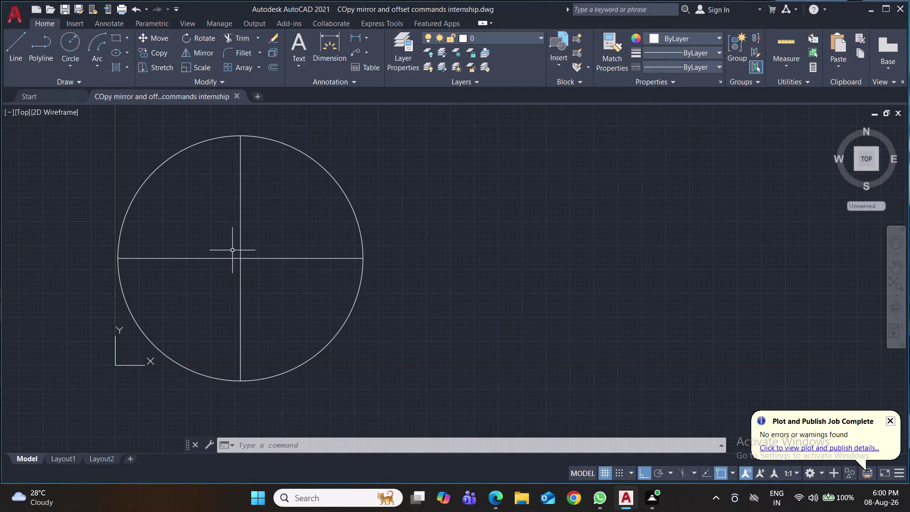
Attempt a construction line from the circle centre, then cancel and undo the failed entry.
text(xl)
key(Return)
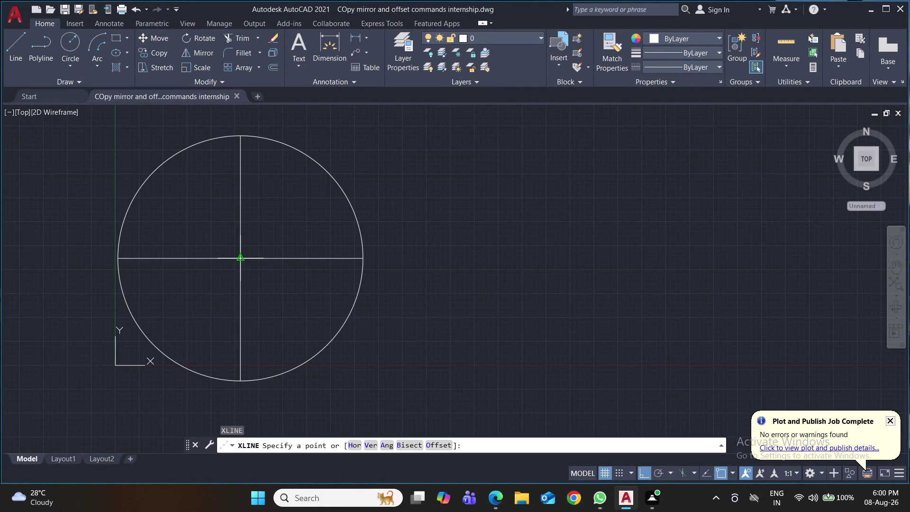
click(238, 259)
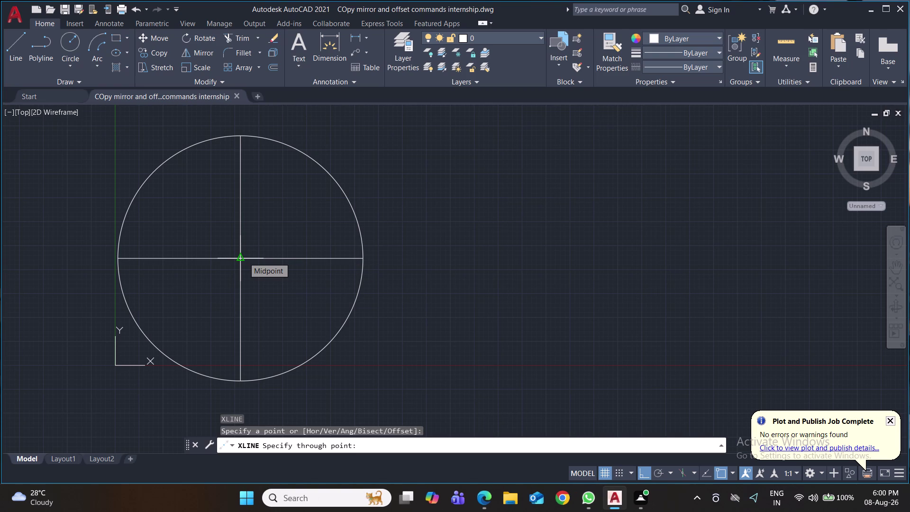
click(657, 473)
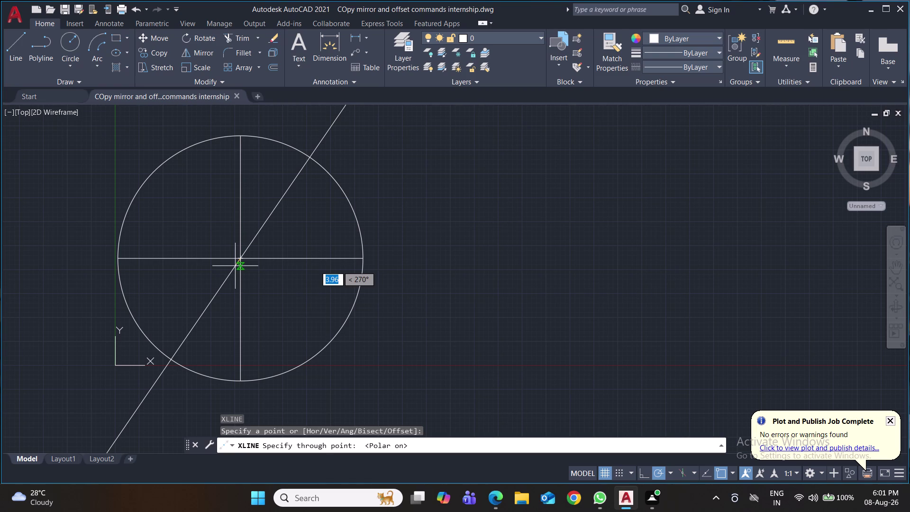
text(45)
key(Return)
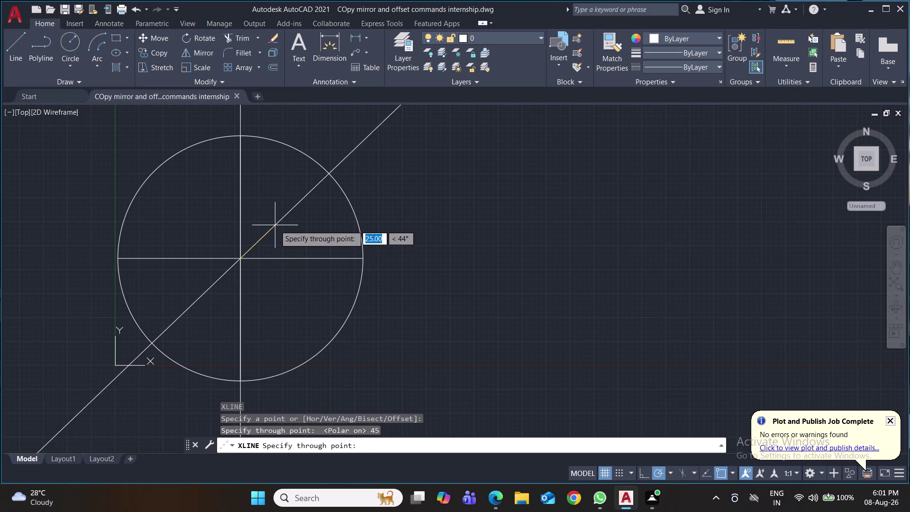
click(237, 260)
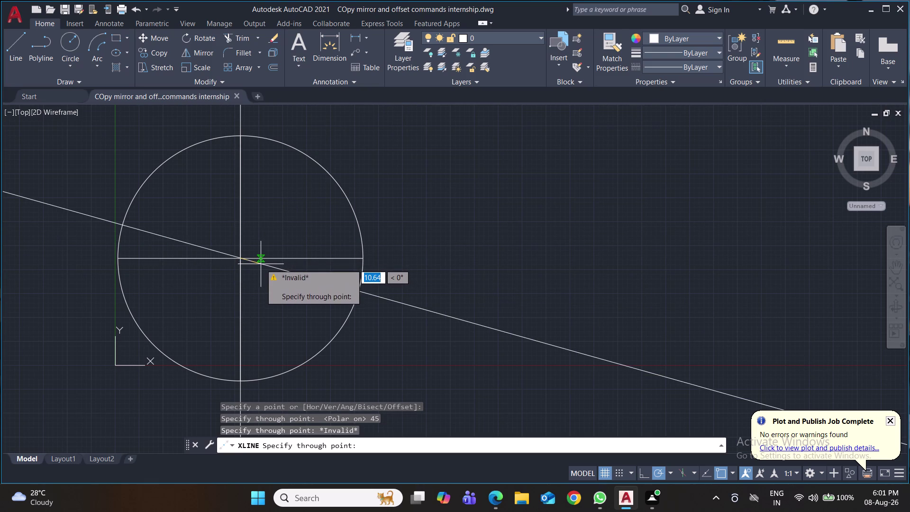
key(ctrl+z)
key(ctrl+z)
key(ctrl+z)
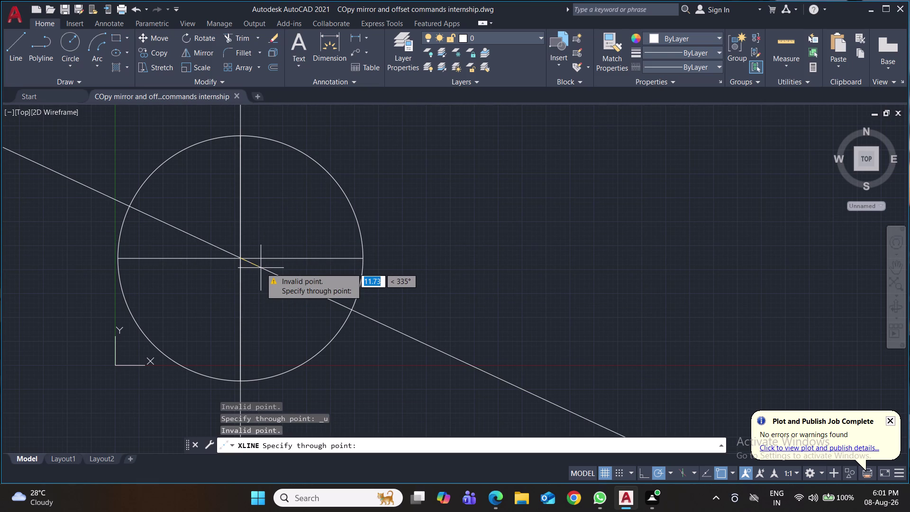
key(ctrl+z)
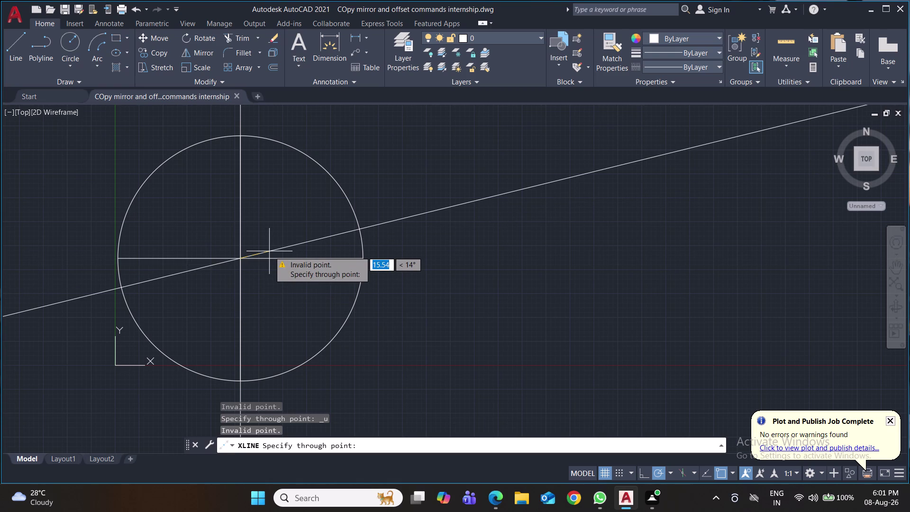
key(Escape)
key(ctrl+z)
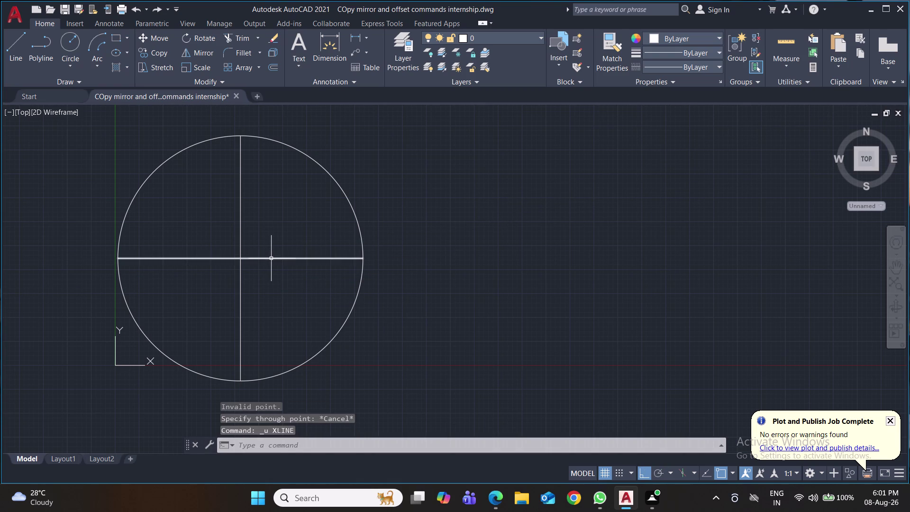
Draw an XL at angle 45° through the circle centre and save the drawing.
key(x)
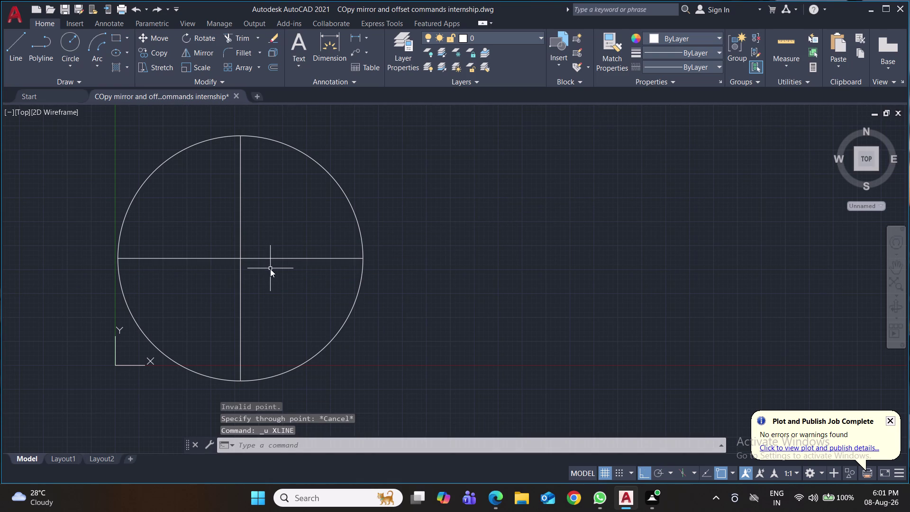
key(l)
key(Return)
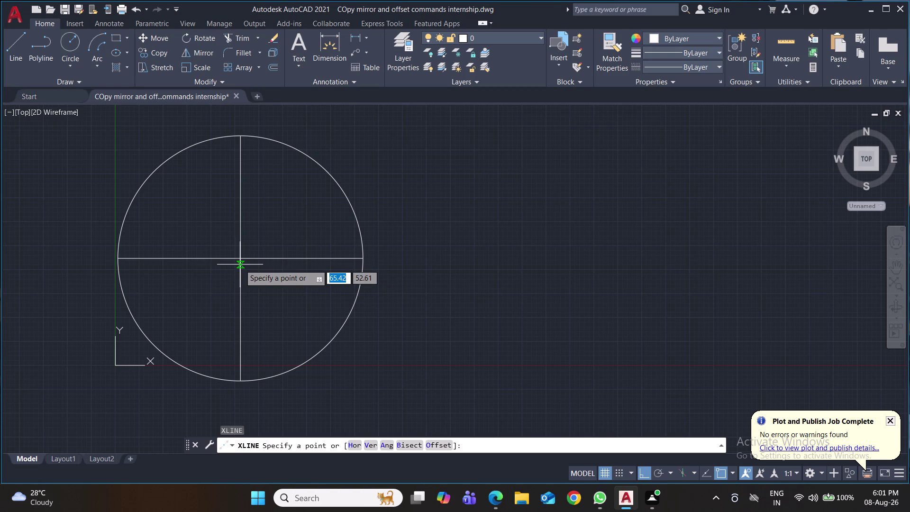
key(a)
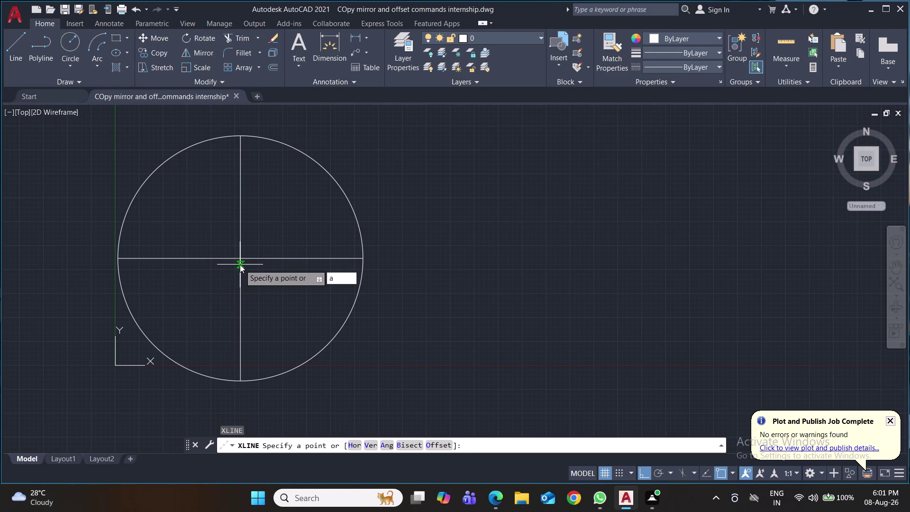
key(Return)
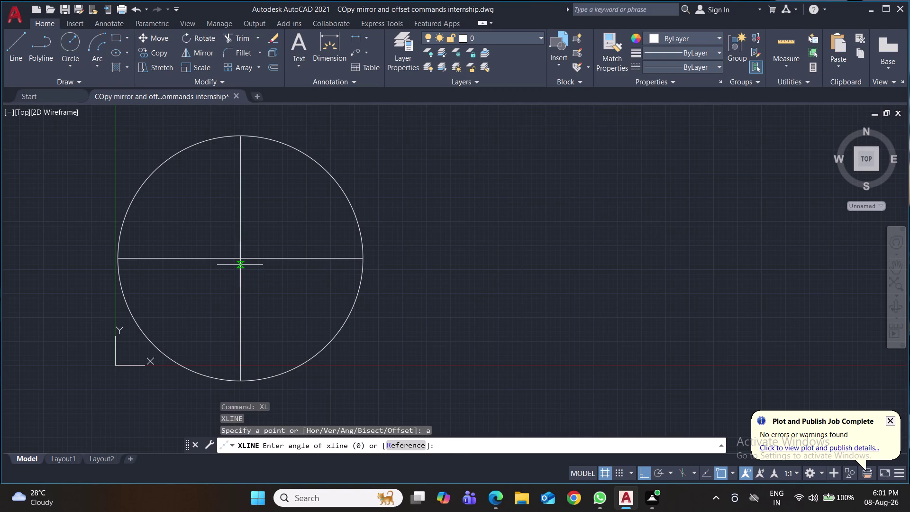
text(45)
key(Return)
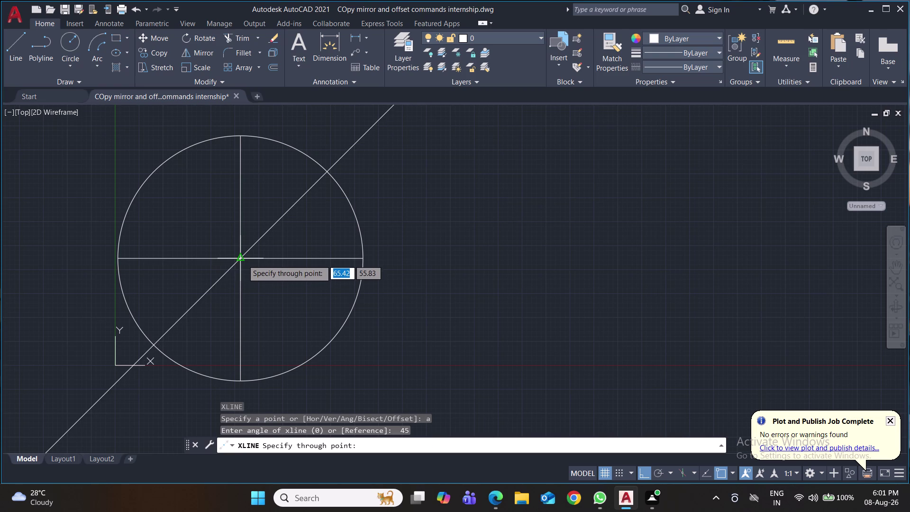
click(242, 258)
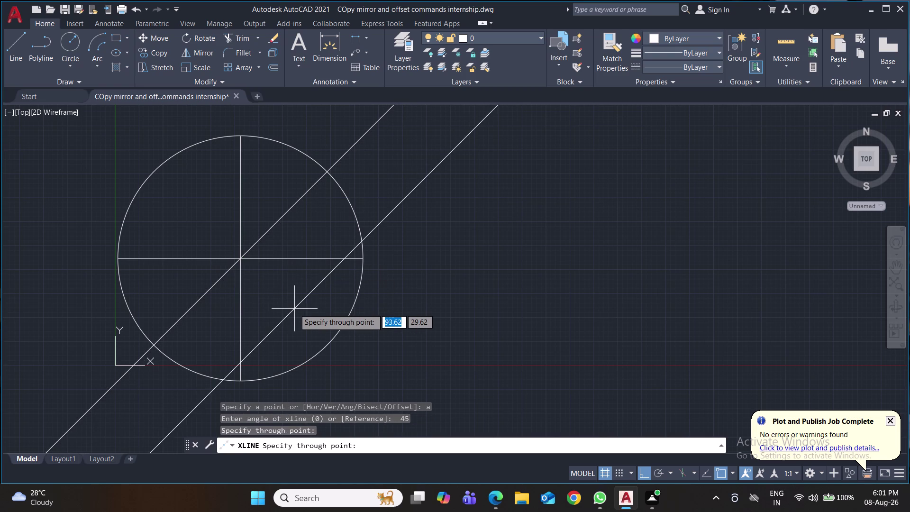
key(Escape)
key(ctrl+s)
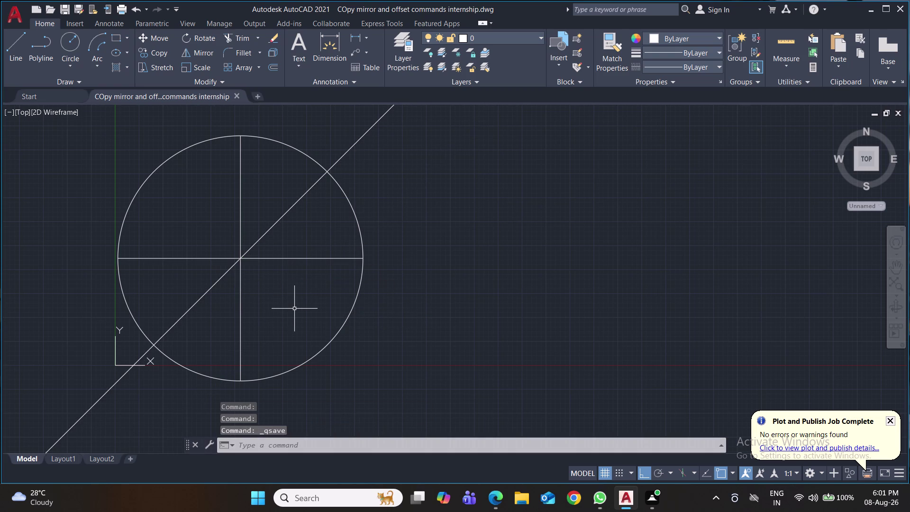
Try trimming the diagonal line's upper end, then back out of the trim.
text(tr)
key(Return)
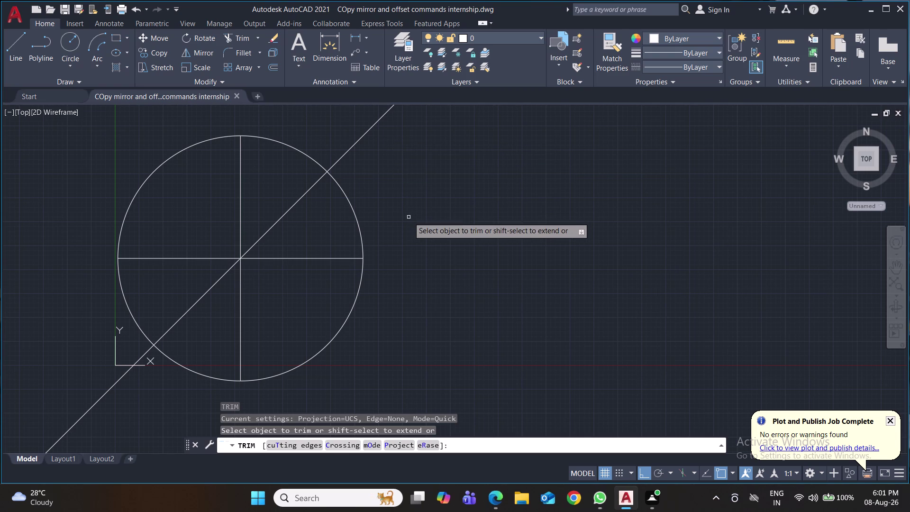
drag(363, 113, 406, 142)
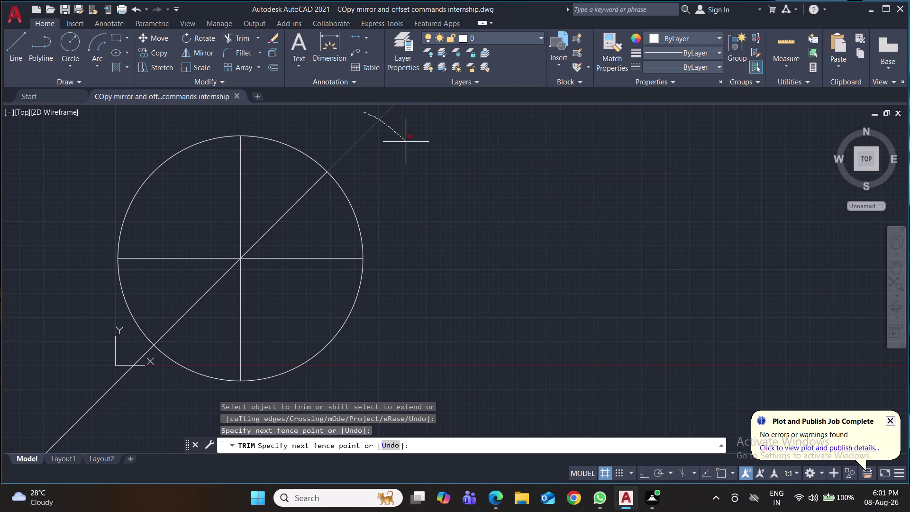
drag(406, 141, 356, 114)
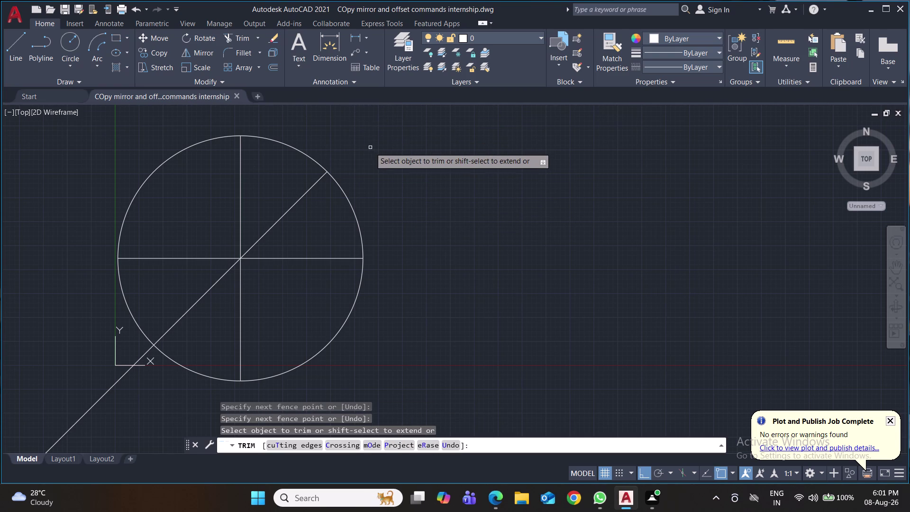
key(ctrl+z)
Draw two short cutting lines near the upper and lower ends of the diagonal.
click(17, 44)
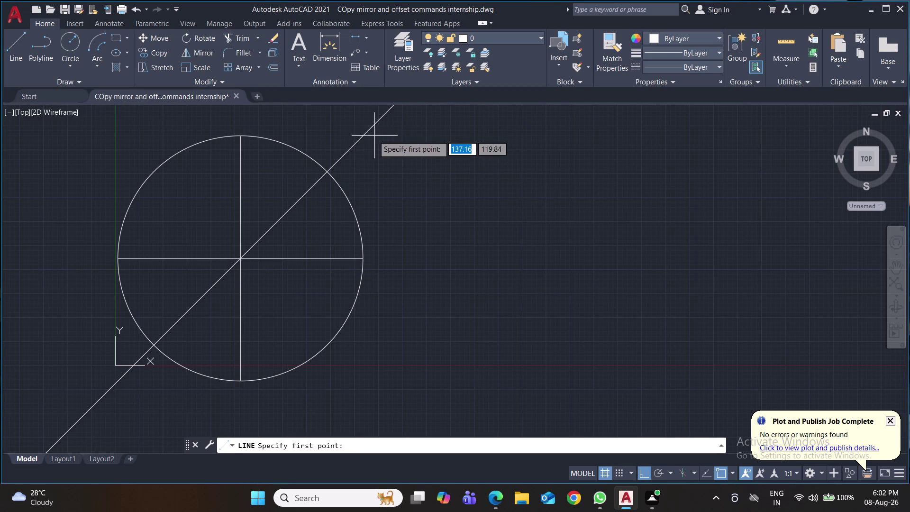
click(351, 125)
click(398, 176)
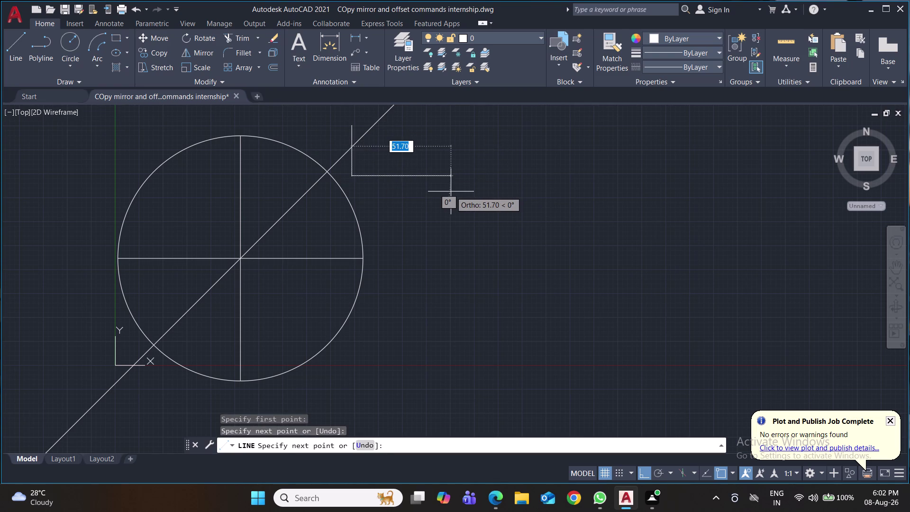
key(Return)
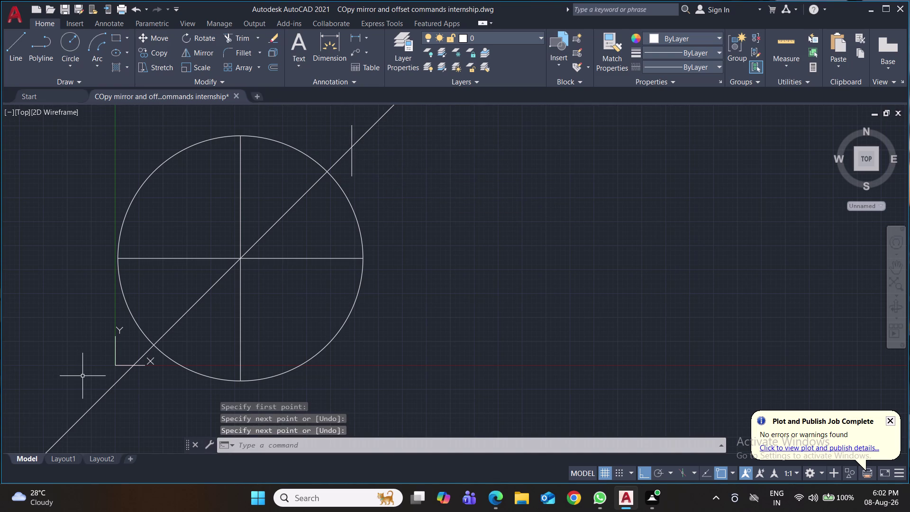
key(space)
click(94, 377)
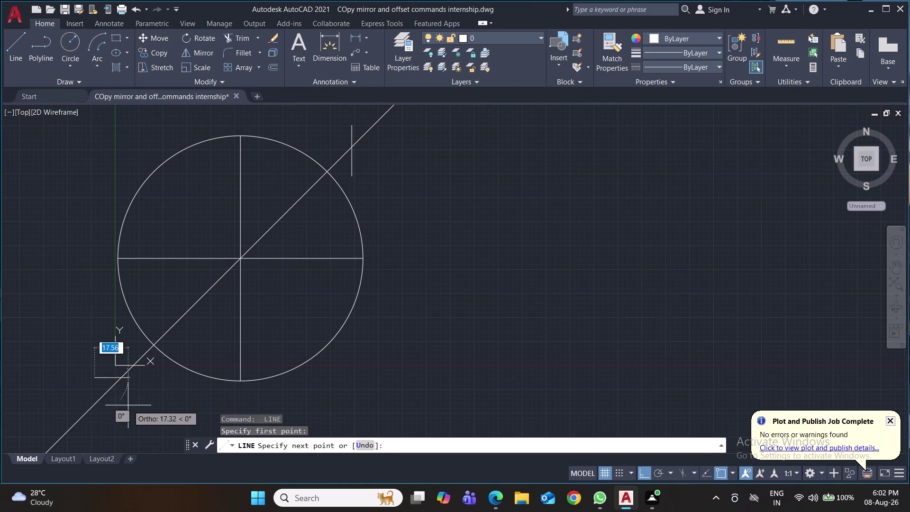
click(118, 413)
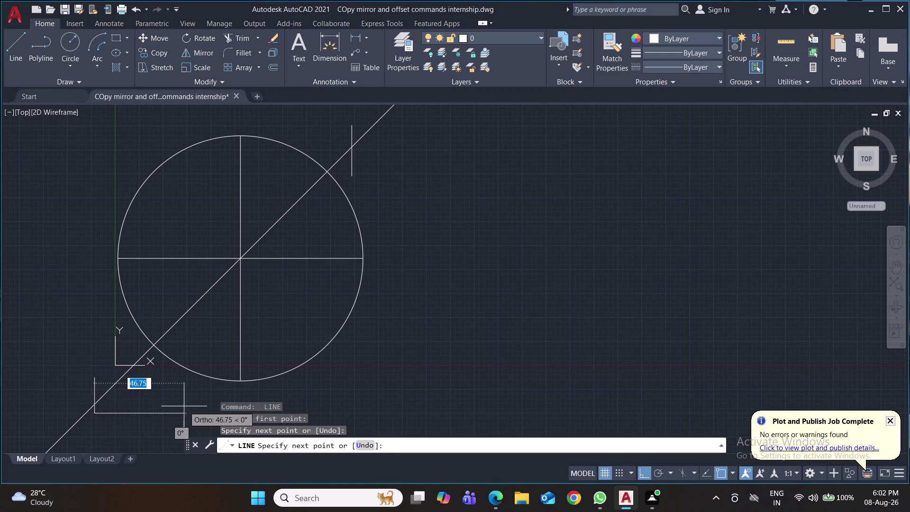
key(Return)
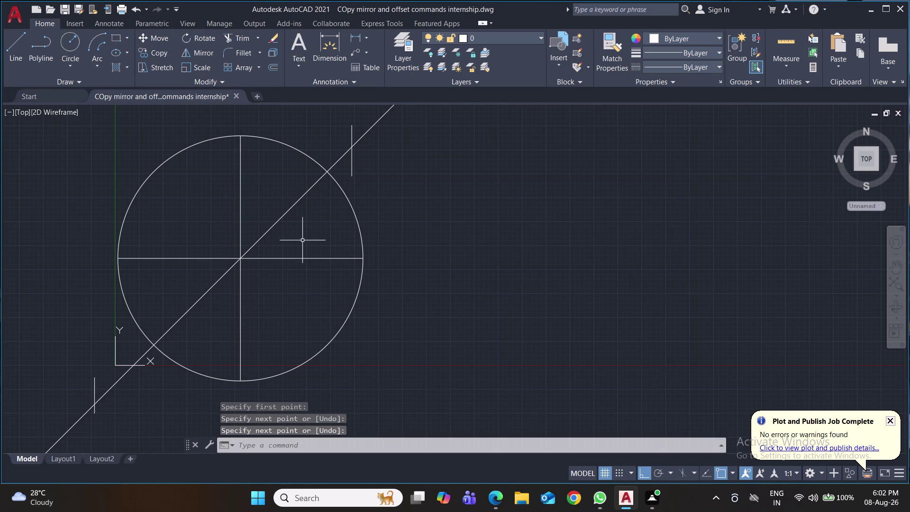
Trim the diagonal's ends beyond the cutting lines, remove the cutting lines, and save.
key(t)
key(r)
key(Return)
drag(374, 116, 374, 124)
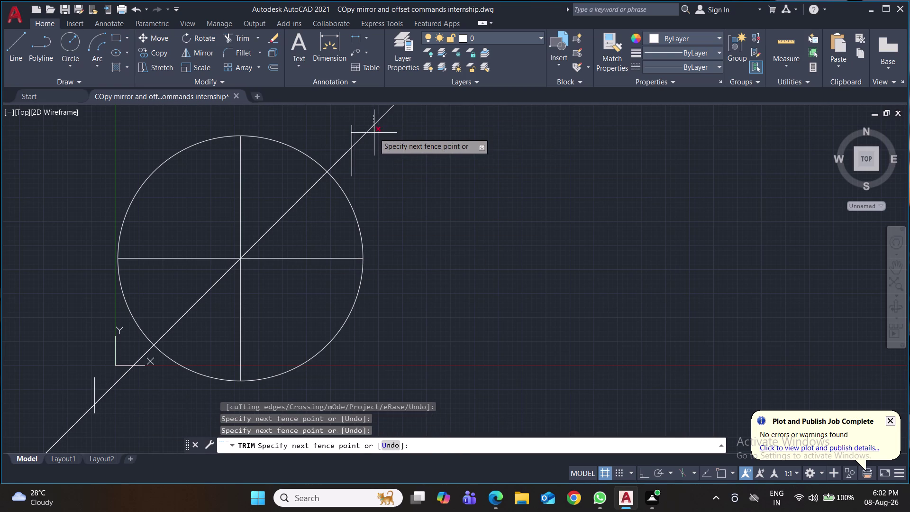
click(374, 140)
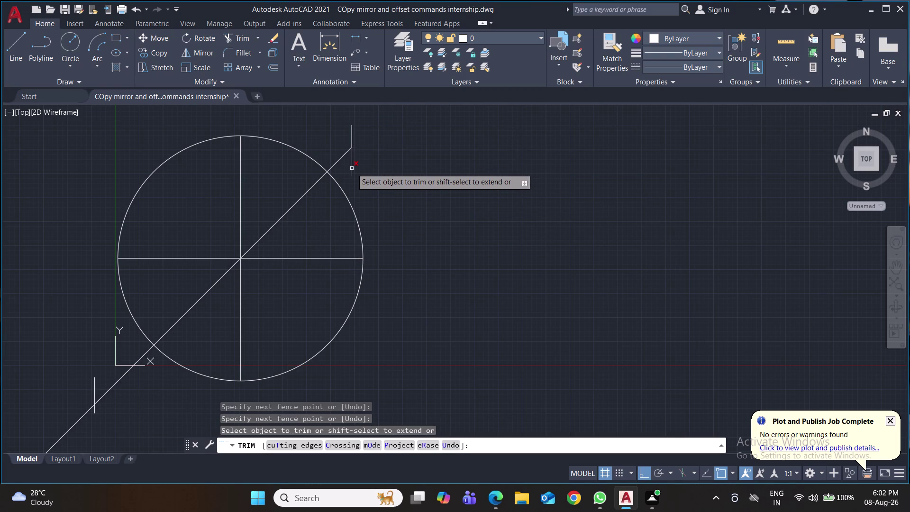
click(352, 168)
click(351, 131)
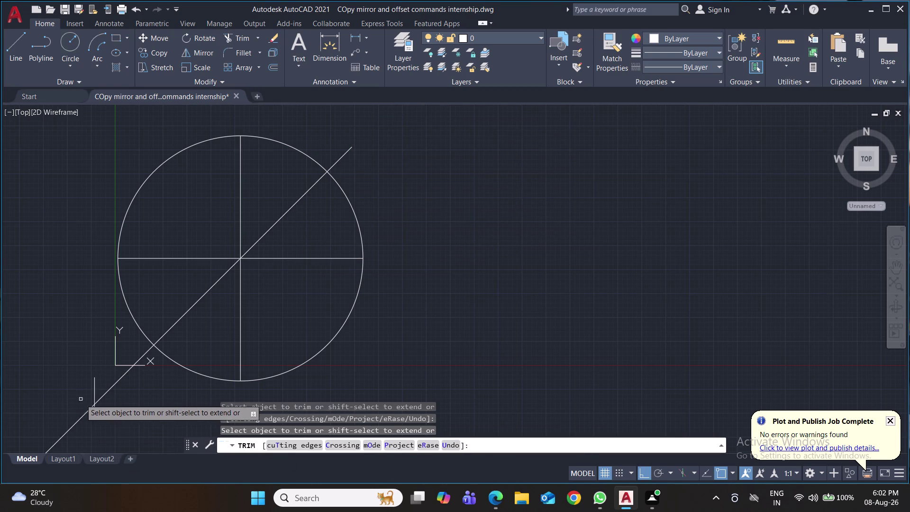
drag(108, 412, 91, 413)
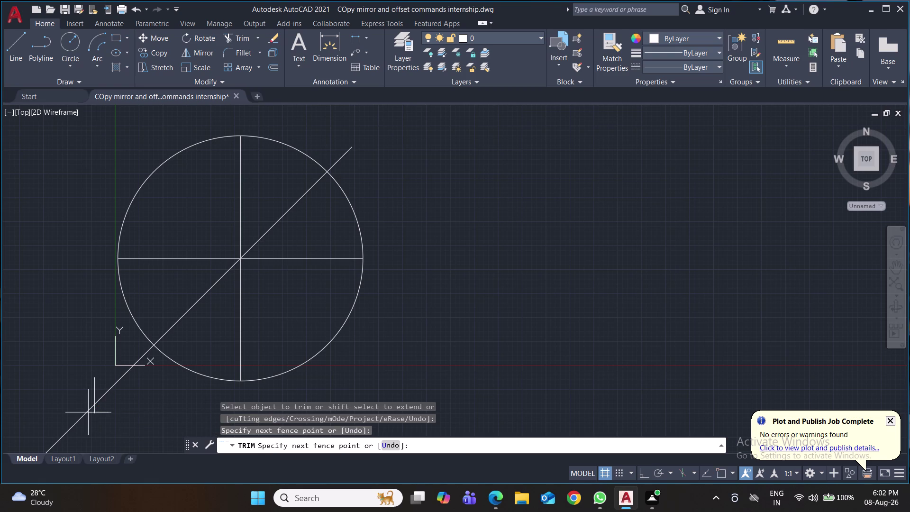
drag(91, 413, 100, 381)
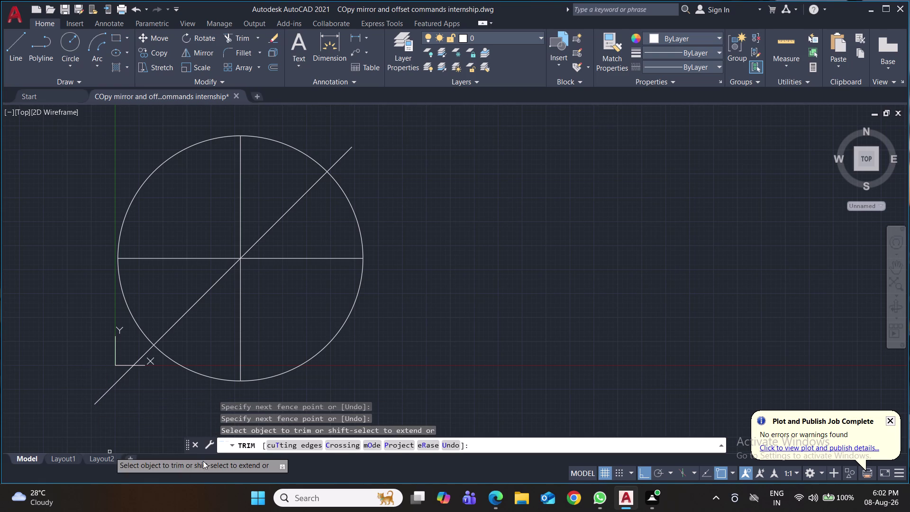
key(ctrl+s)
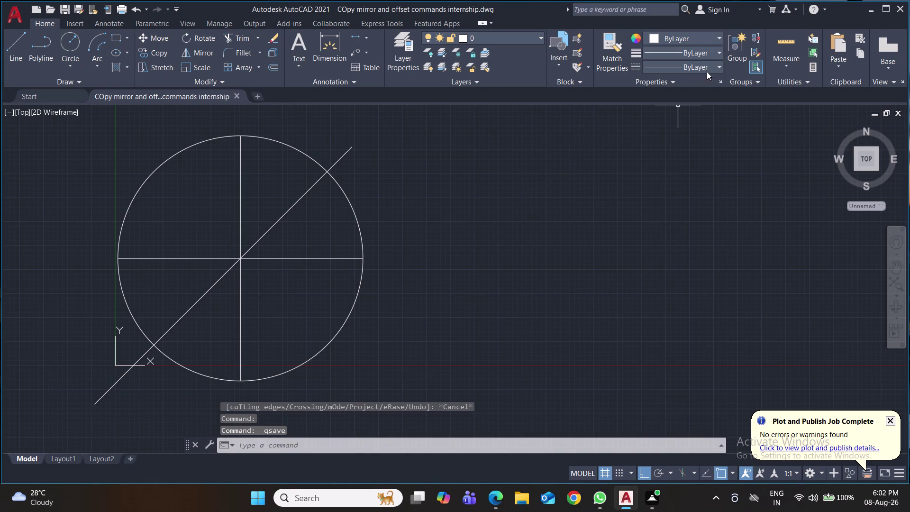
Load the CENTER linetype from acad.lin through the Linetype Manager and close it.
click(713, 67)
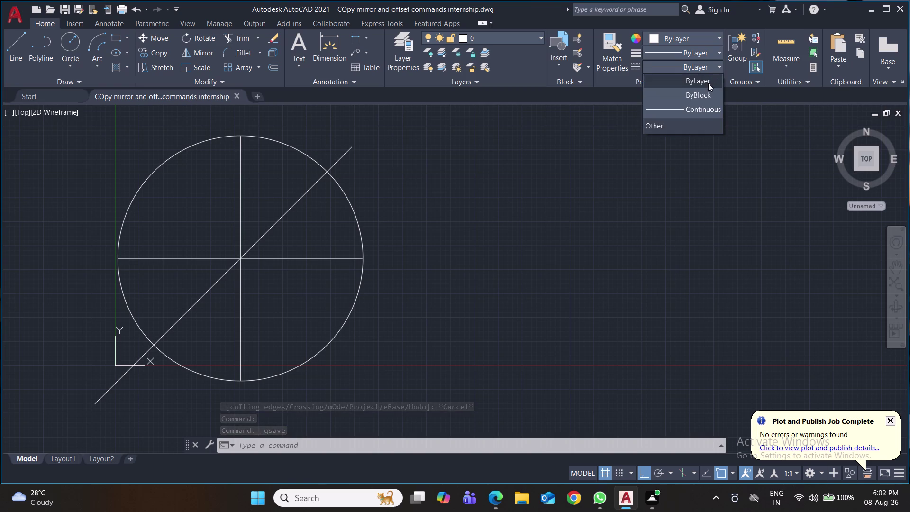
click(693, 122)
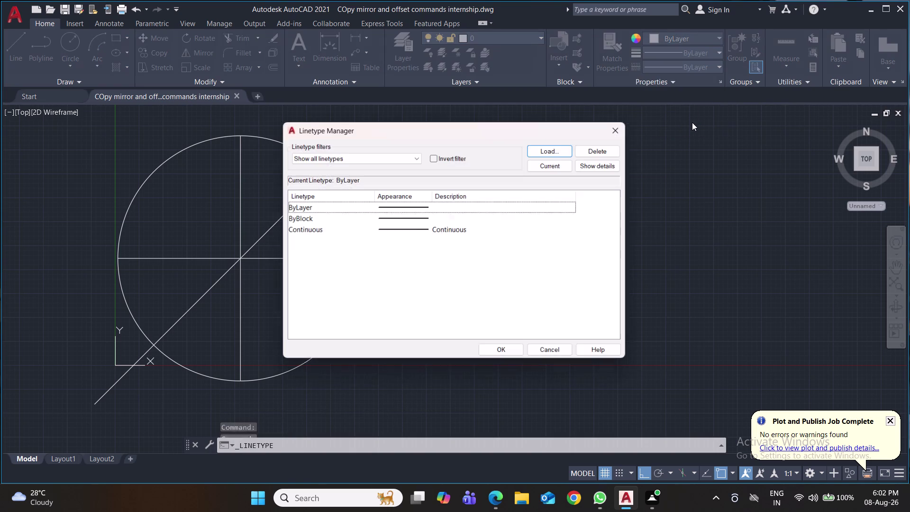
click(542, 151)
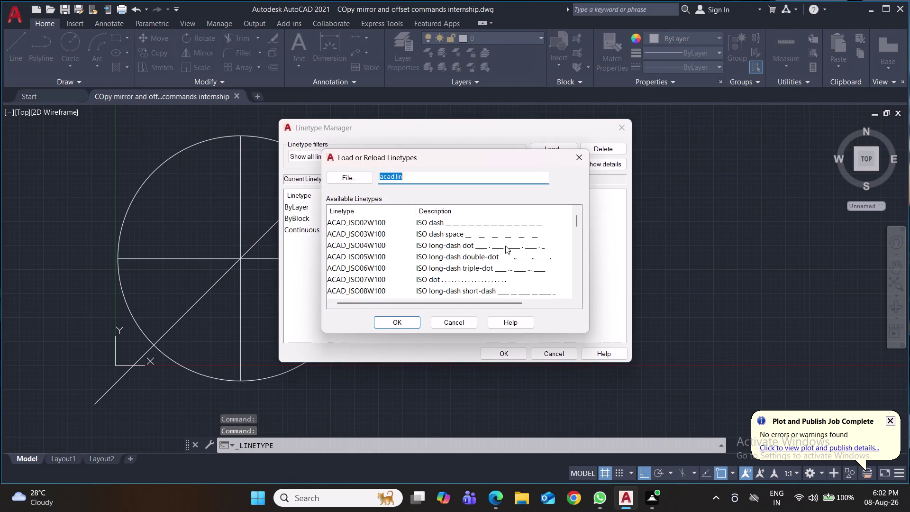
scroll(down, 3)
scroll(down, 3)
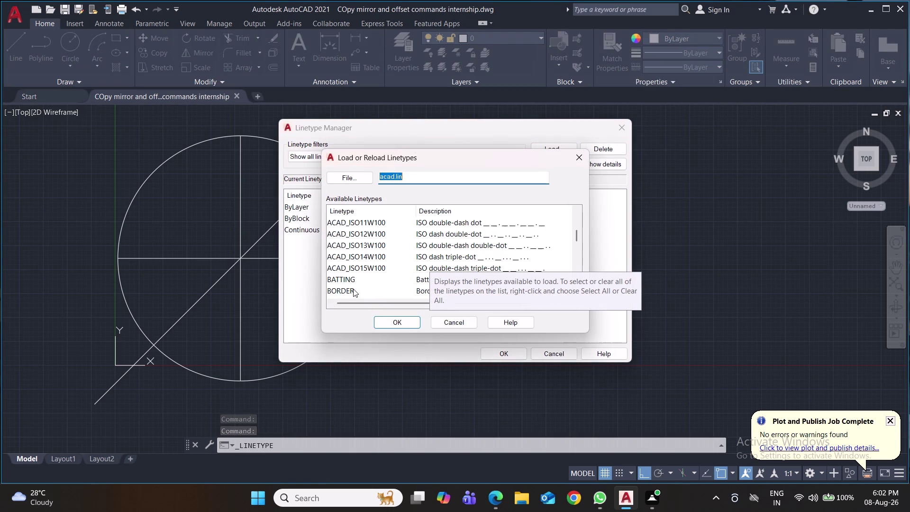
scroll(down, 3)
click(350, 291)
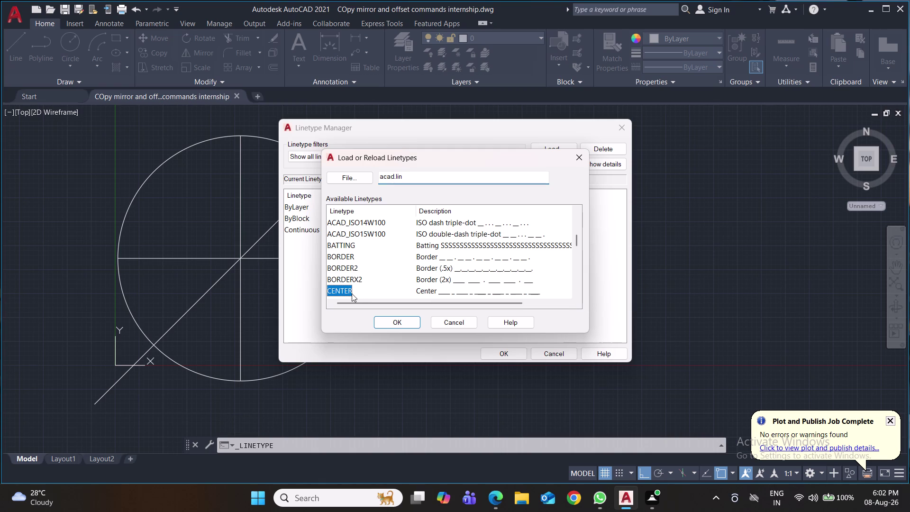
click(390, 324)
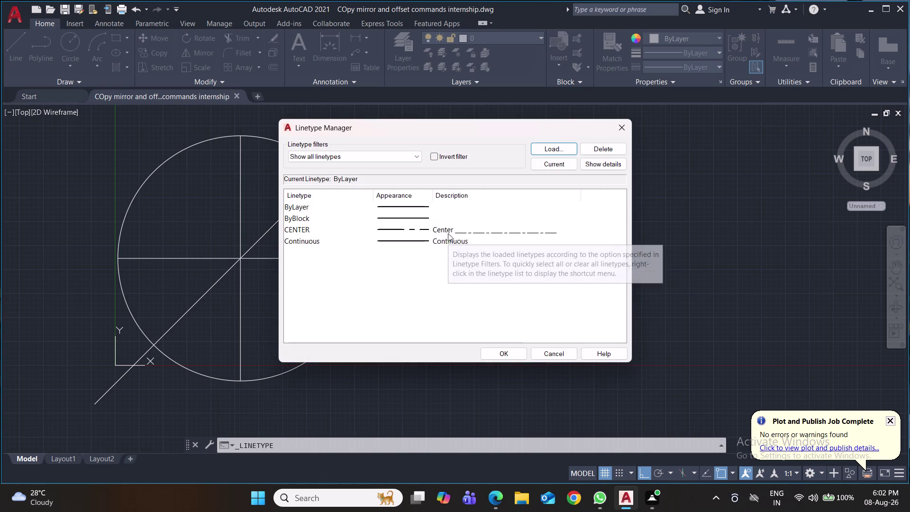
click(448, 230)
click(503, 351)
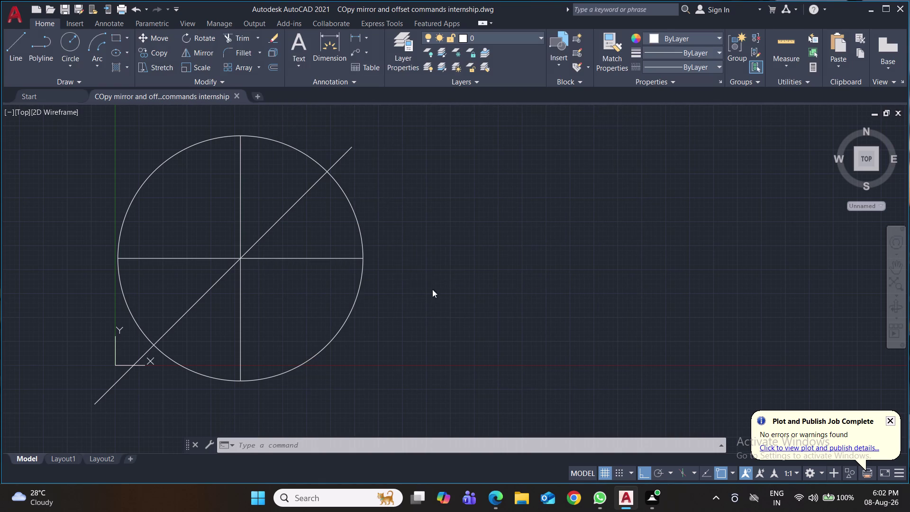
Set the diagonal, horizontal and vertical lines to the CENTER linetype and save.
click(344, 153)
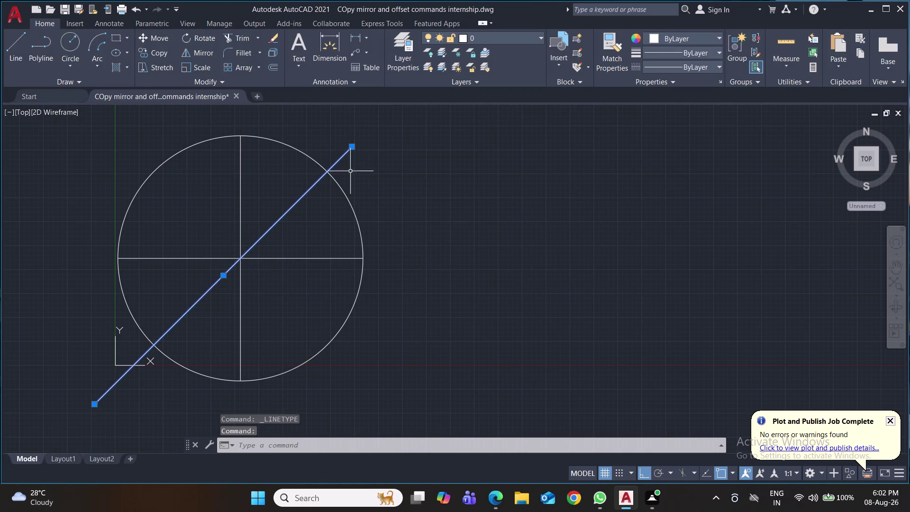
click(284, 260)
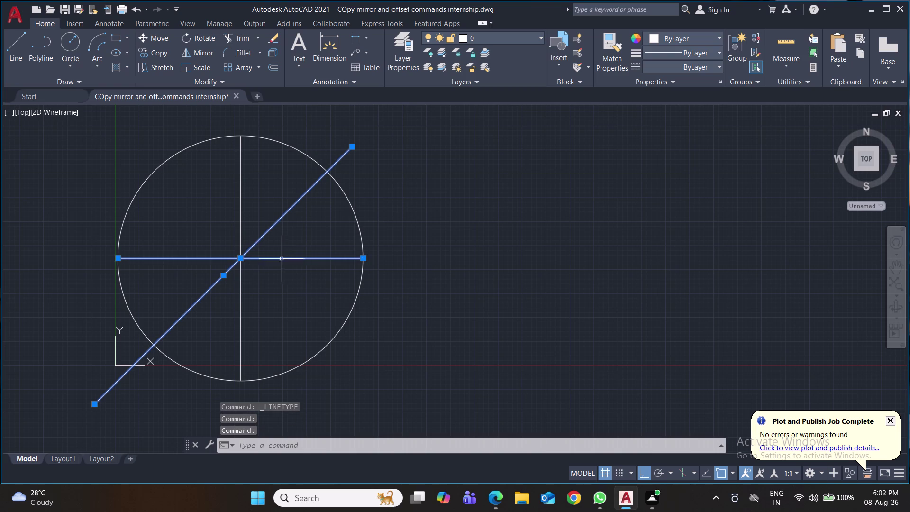
click(240, 226)
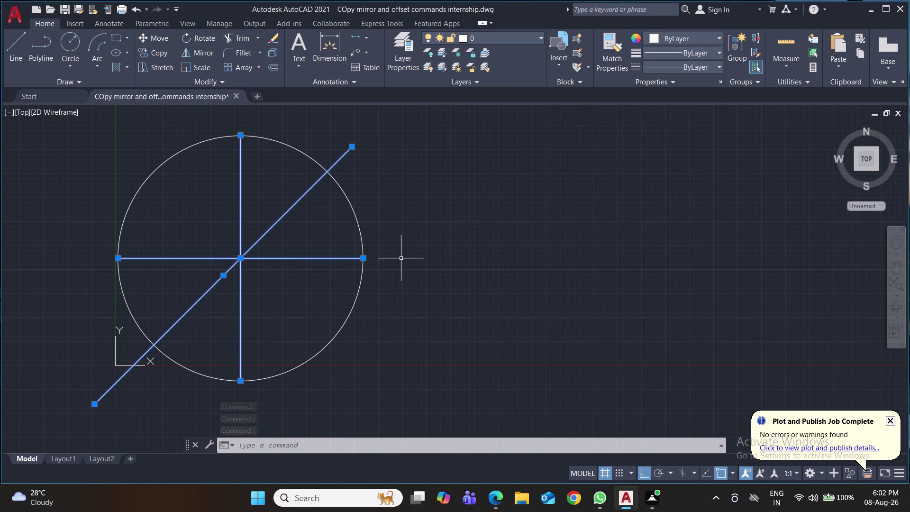
click(720, 65)
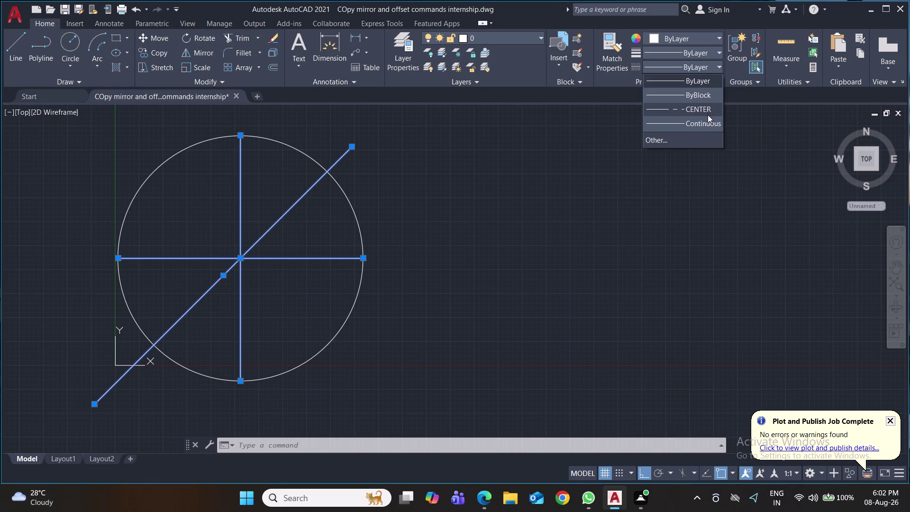
click(707, 110)
key(ctrl+s)
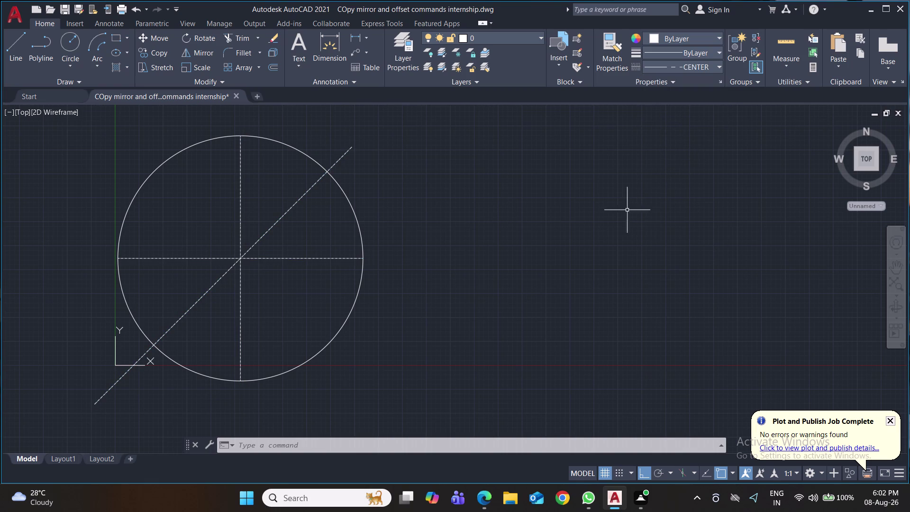
key(ctrl+s)
key(ctrl+s)
key(ctrl+s)
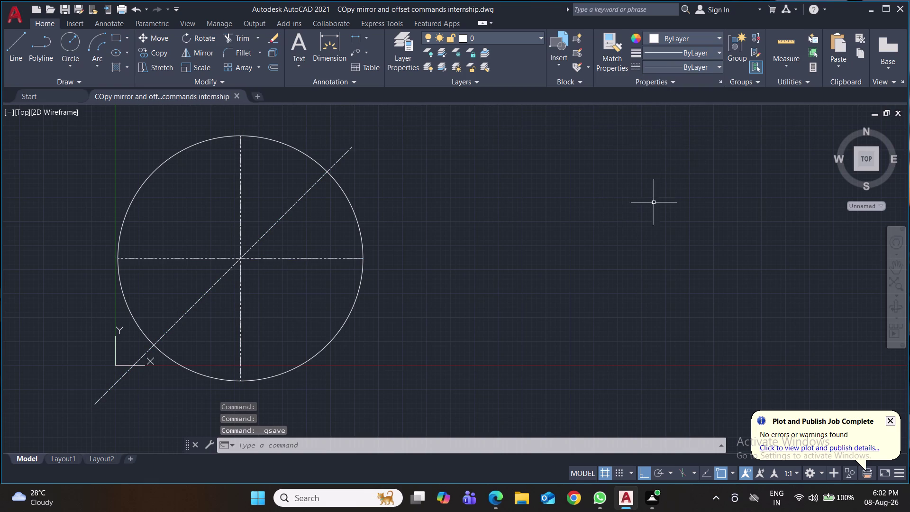
Draw a 16.20-radius circle centred on the centre-line intersection.
click(70, 43)
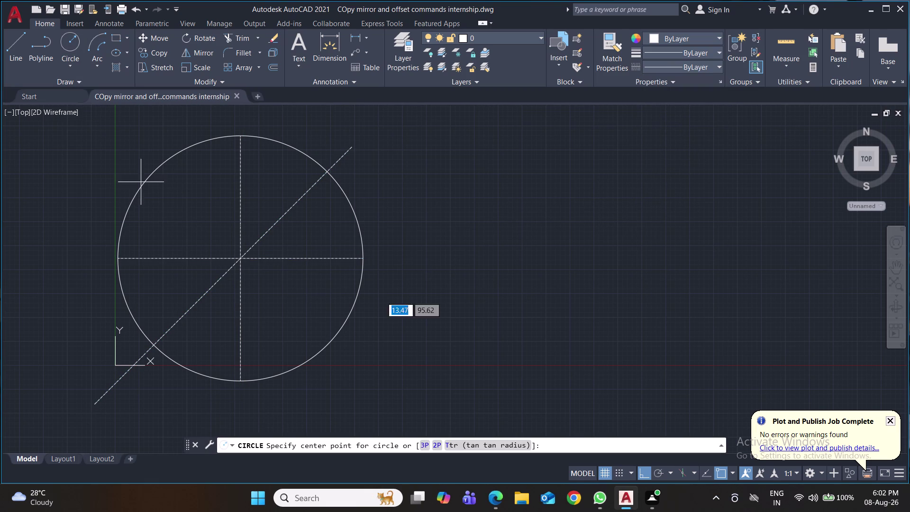
click(240, 257)
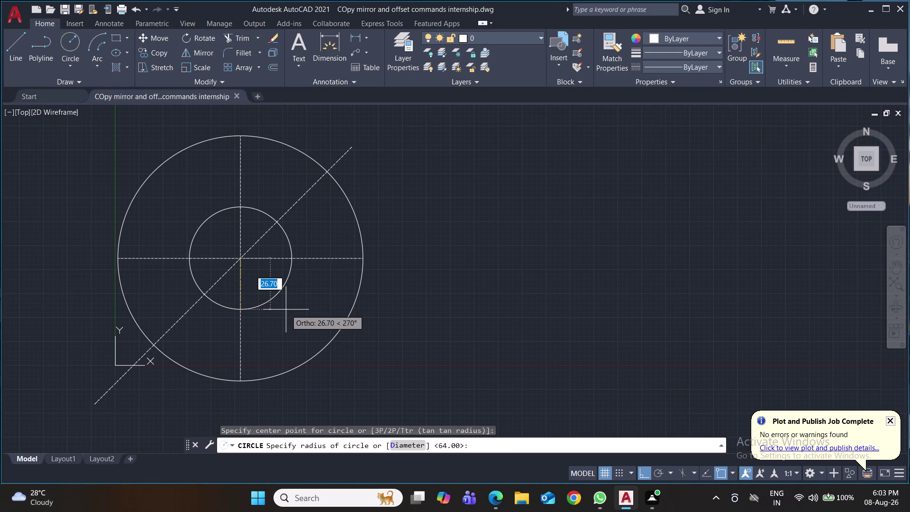
text(16)
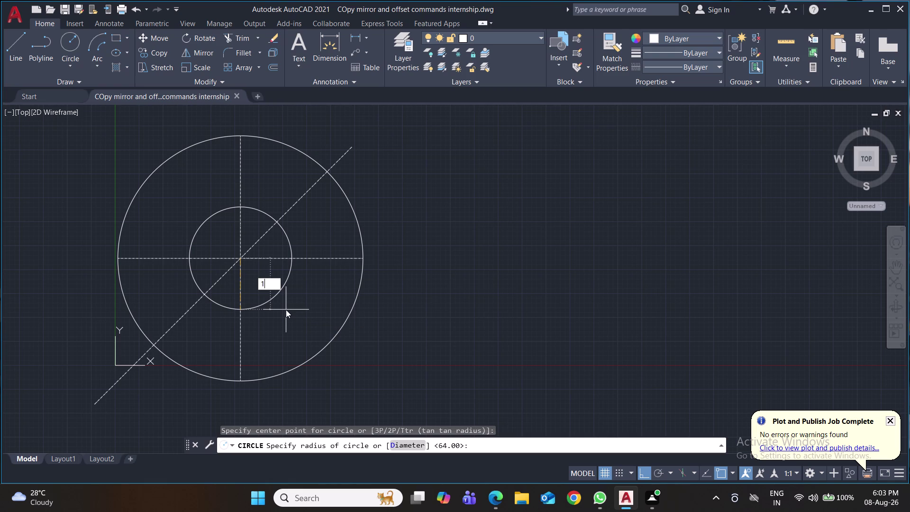
text(.20)
key(Return)
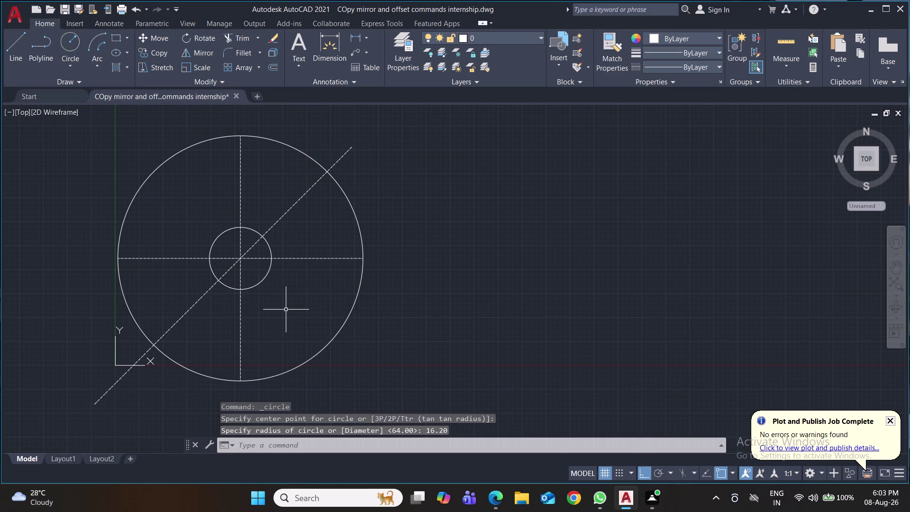
key(space)
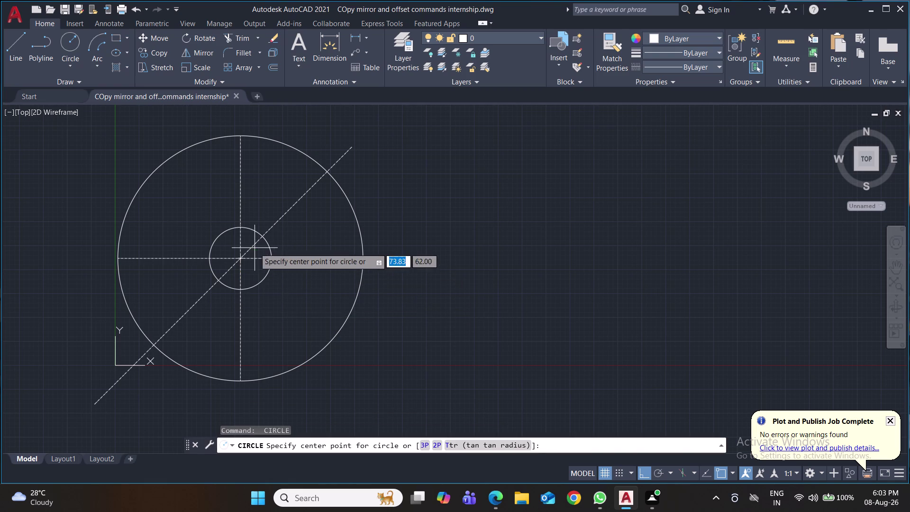
Draw a 27.30-radius concentric circle at the centre.
click(241, 258)
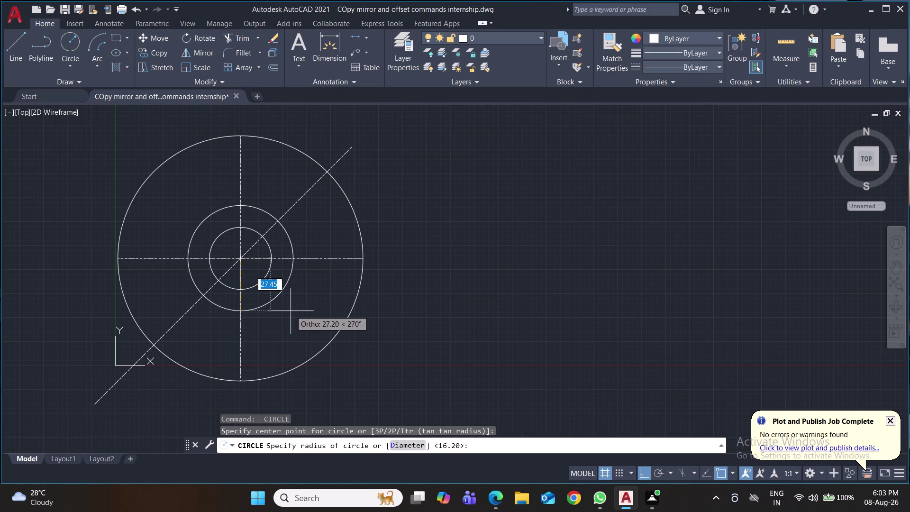
text(27)
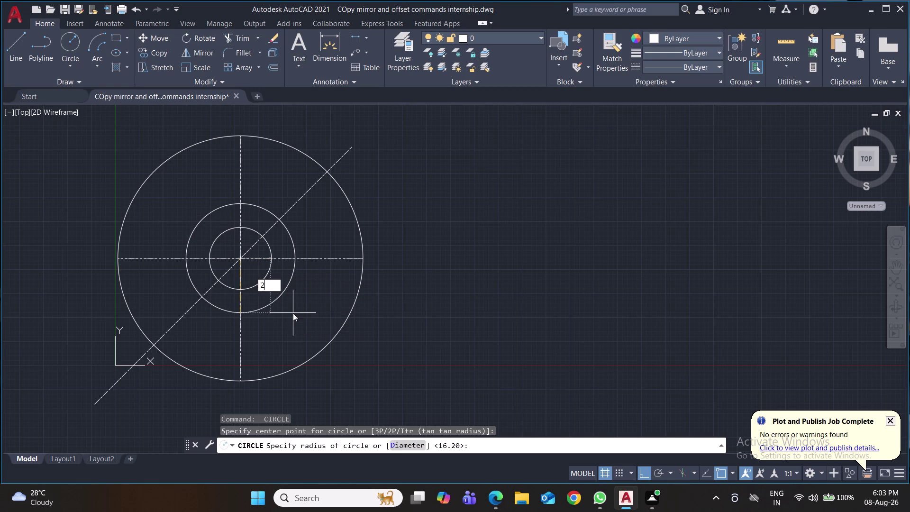
text(.30)
key(Return)
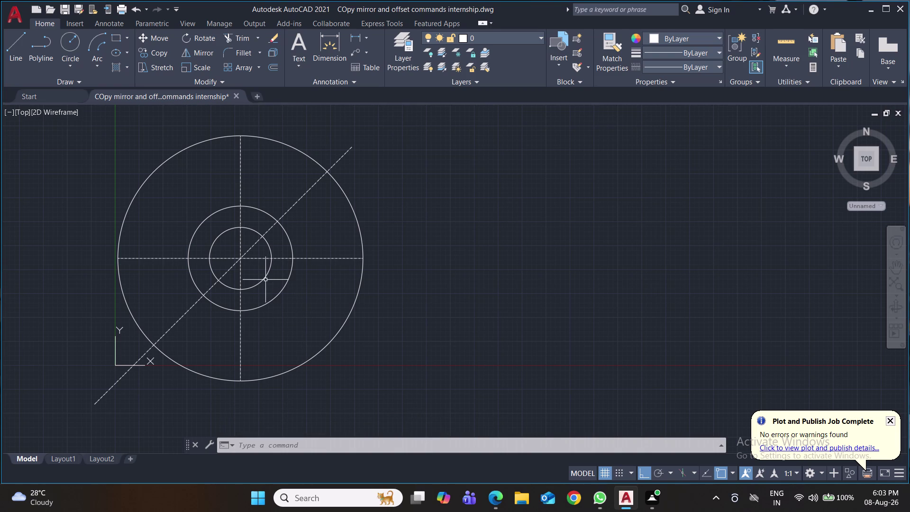
Draw a 46.0-radius concentric circle and erase the original large circle.
key(c)
key(Return)
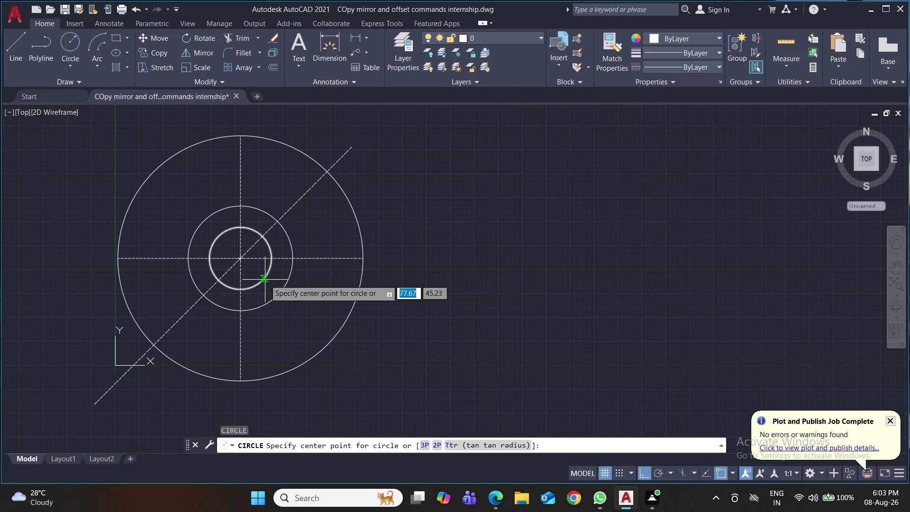
click(239, 257)
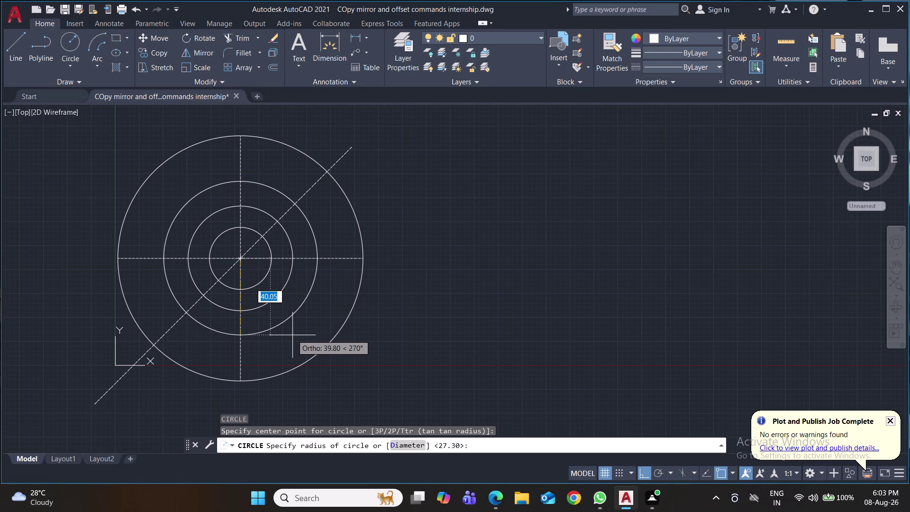
text(46)
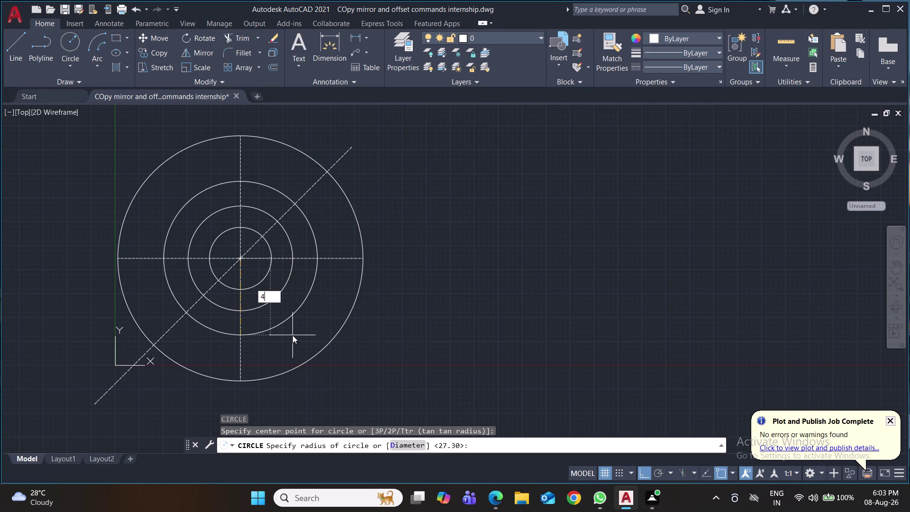
text(.0)
key(Return)
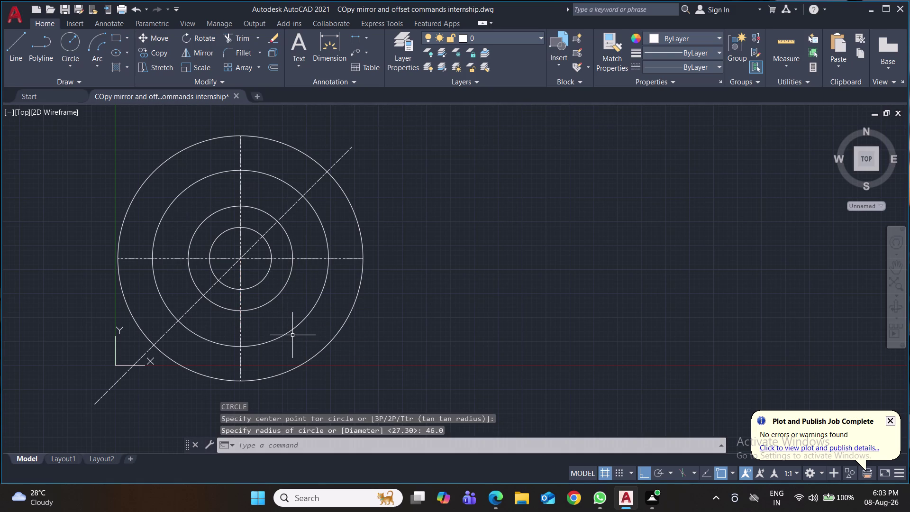
click(353, 303)
key(Delete)
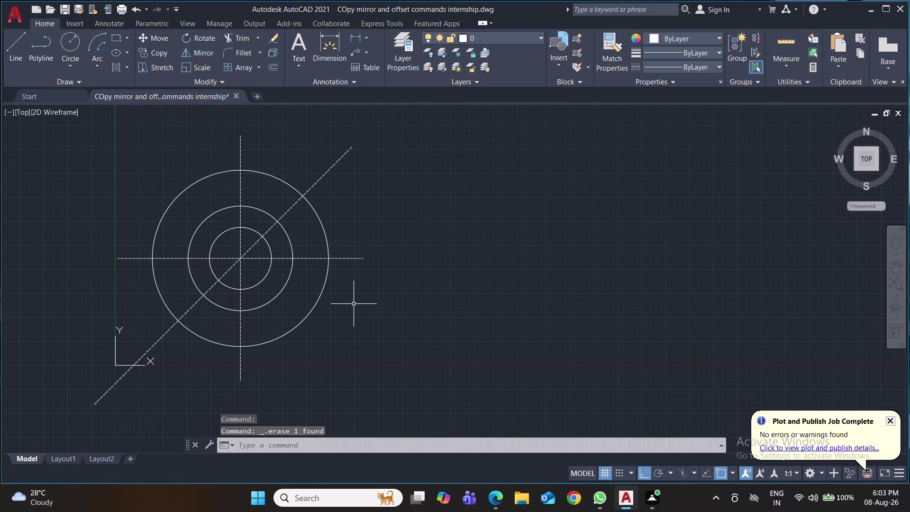
Change the 27.30-radius middle circle to the CENTER linetype.
scroll(up, 3)
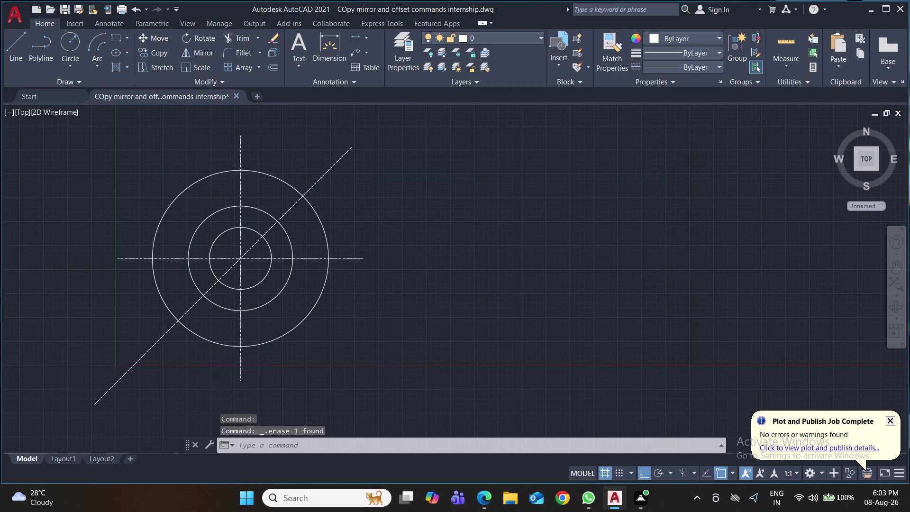
middle_drag(368, 306, 482, 334)
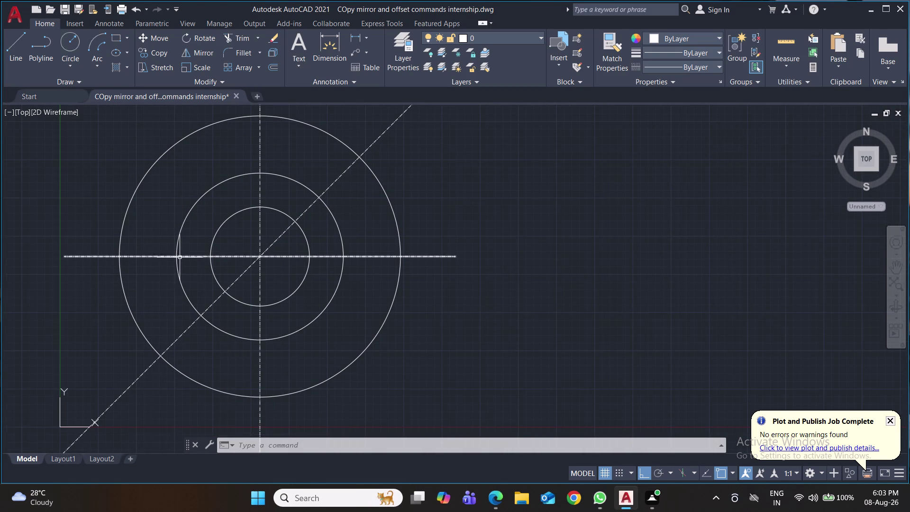
click(183, 224)
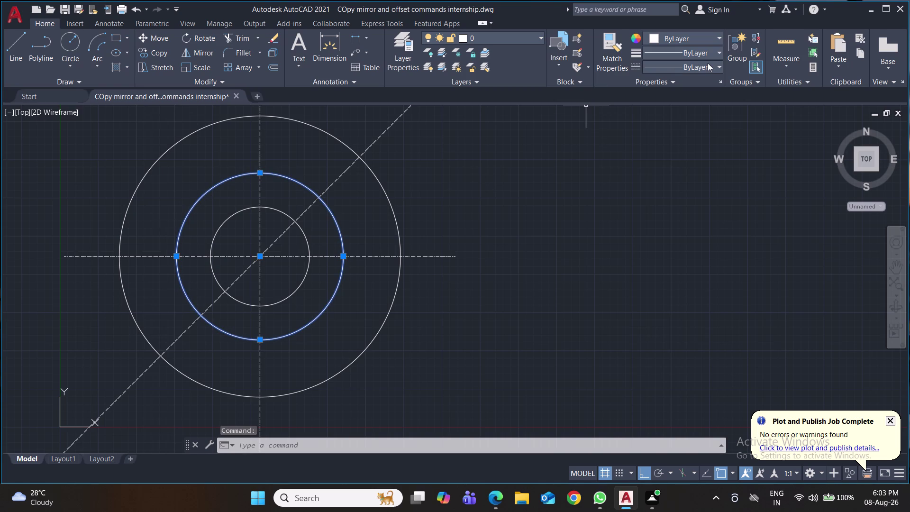
click(718, 65)
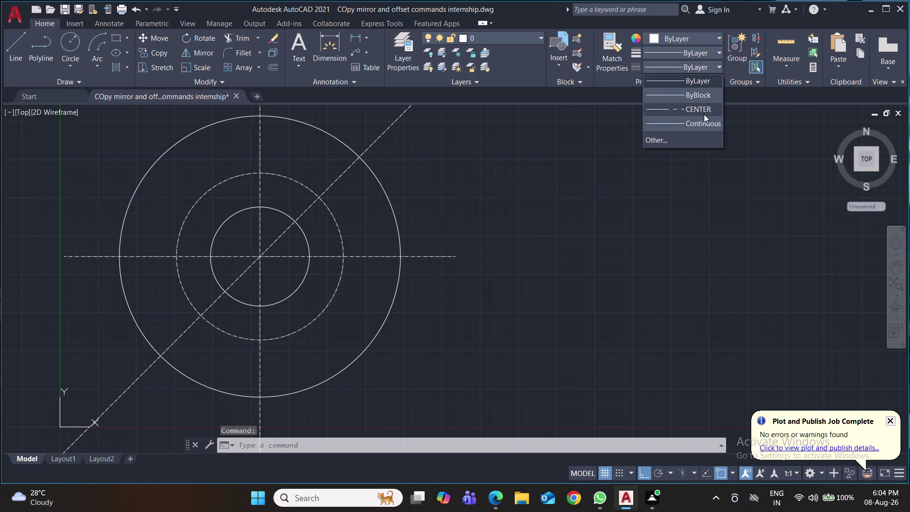
click(704, 114)
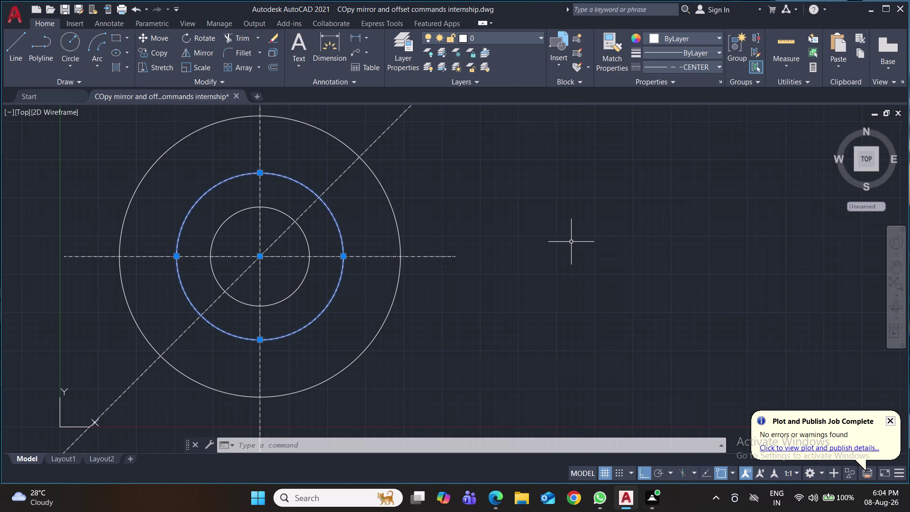
key(ctrl+s)
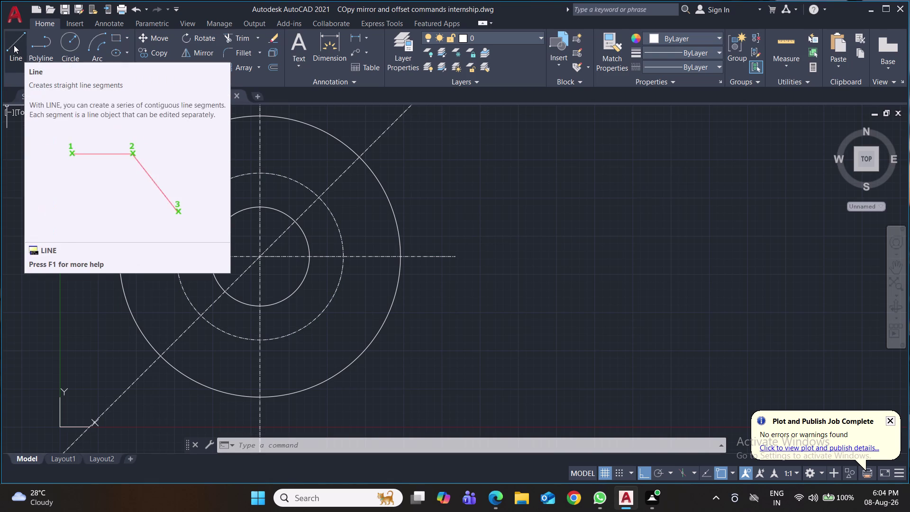
Draw a 50-unit line from the centre at 110°.
click(13, 45)
click(258, 254)
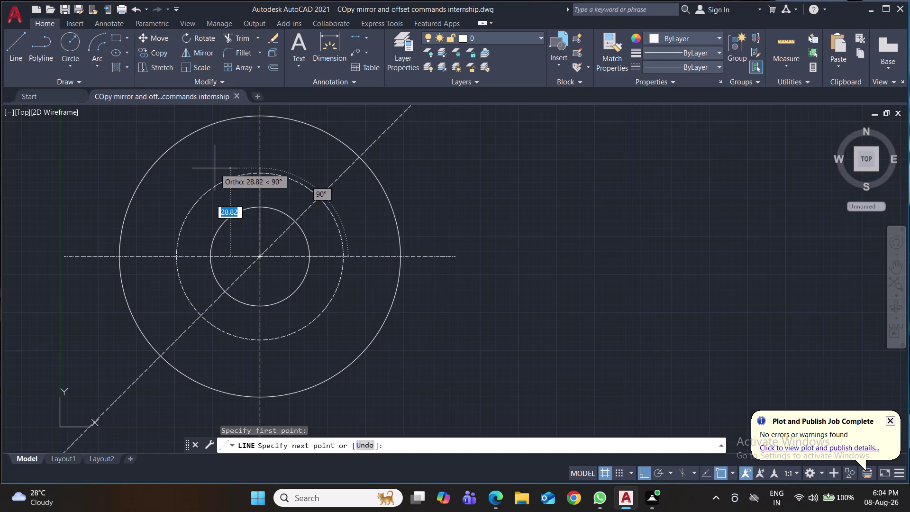
click(661, 474)
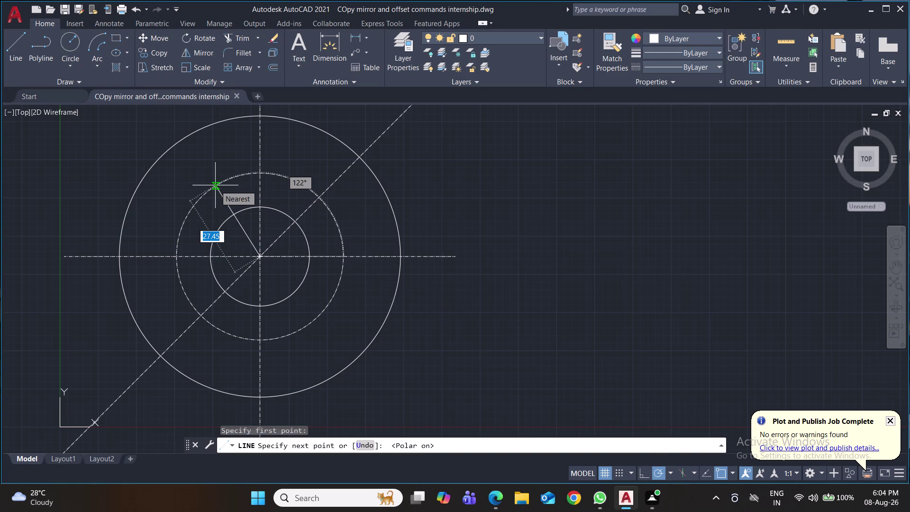
key(shift+at)
text(50)
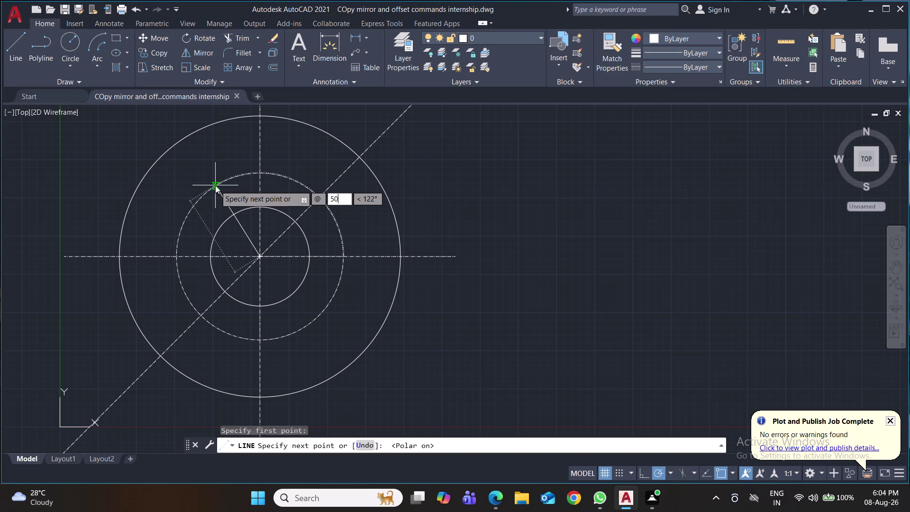
key(Tab)
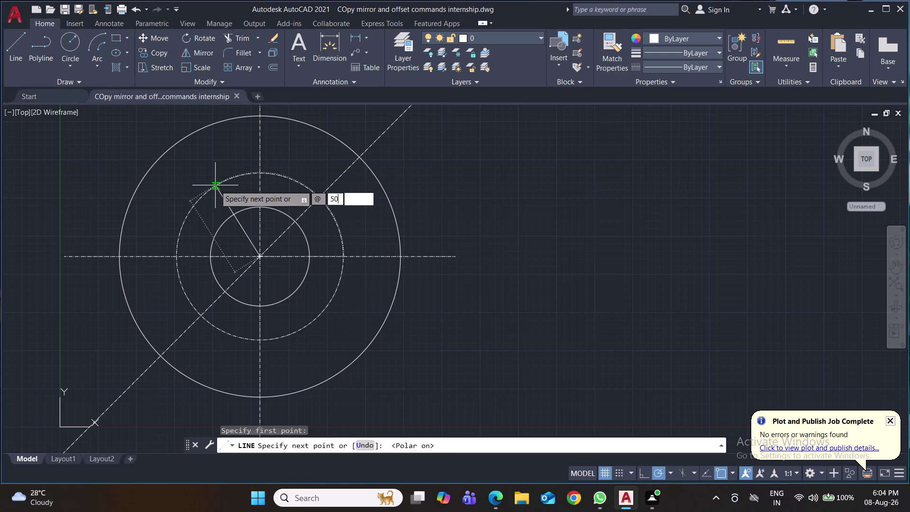
text(110)
key(Return)
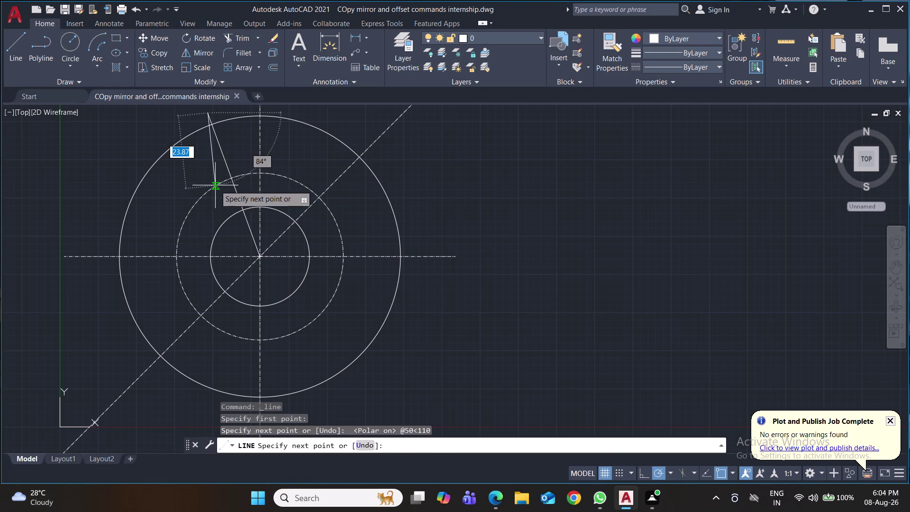
key(Return)
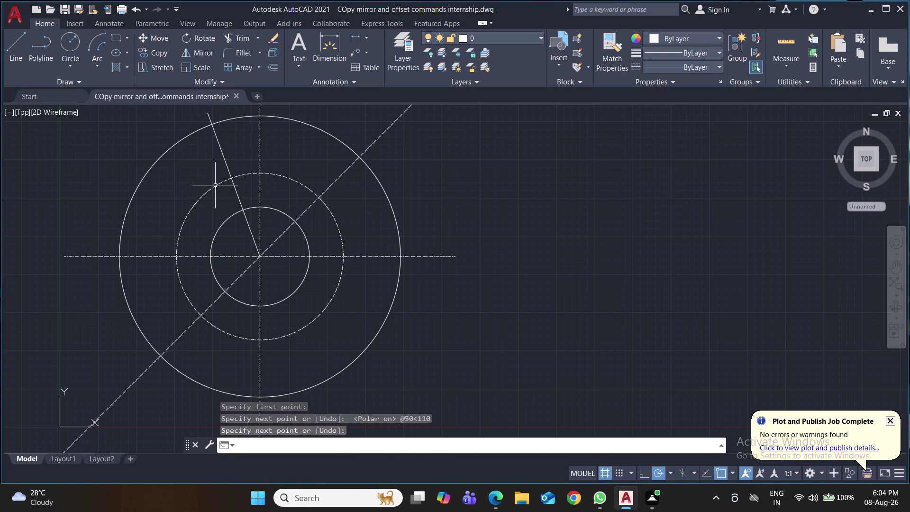
Draw a 50-unit line from the centre at 130°.
key(space)
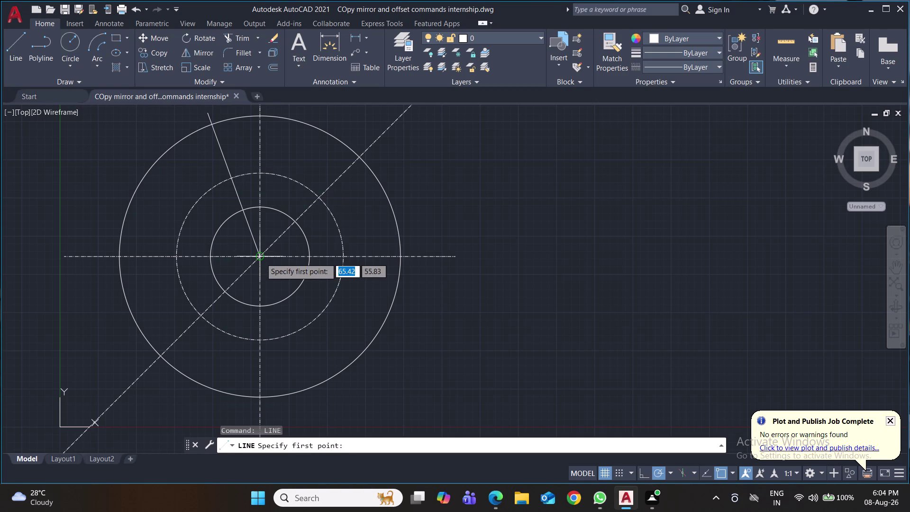
click(261, 257)
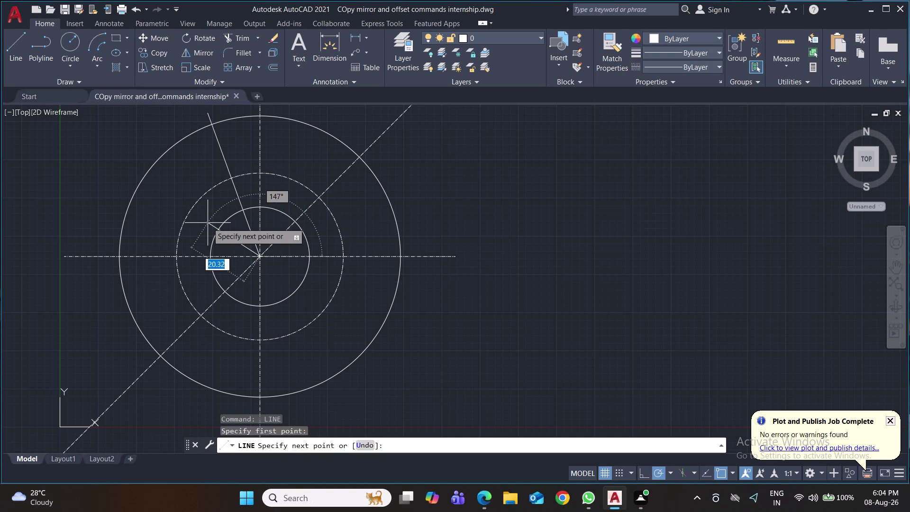
text(@50)
key(Tab)
text(1)
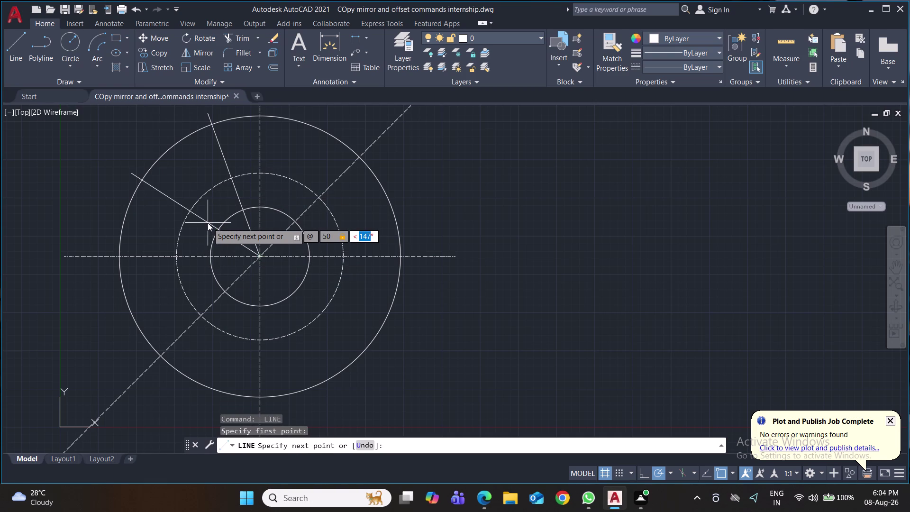
text(30)
key(Return)
key(Return)
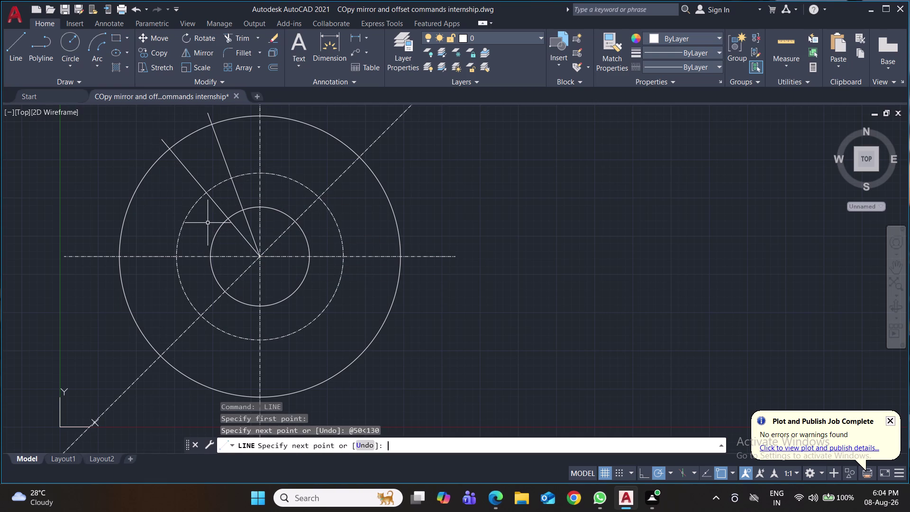
Start a 50-unit line at 140° from the centre, then undo it.
key(space)
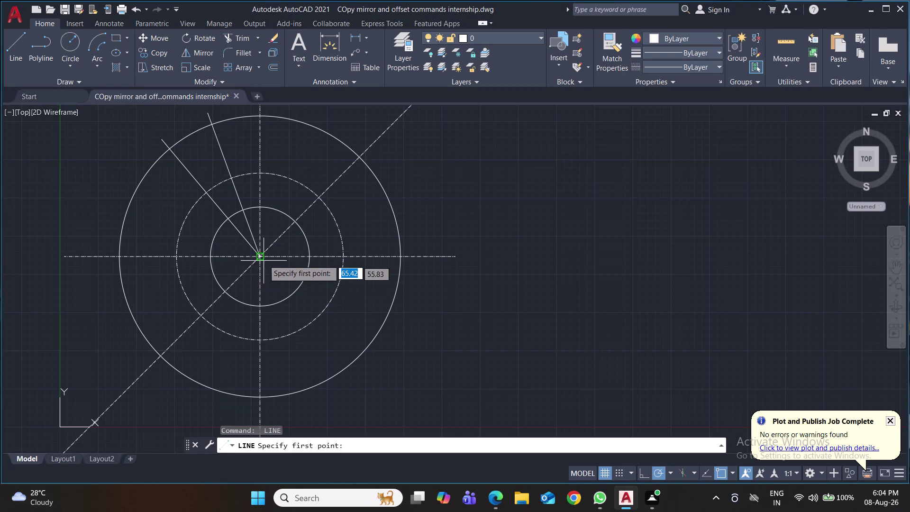
click(261, 259)
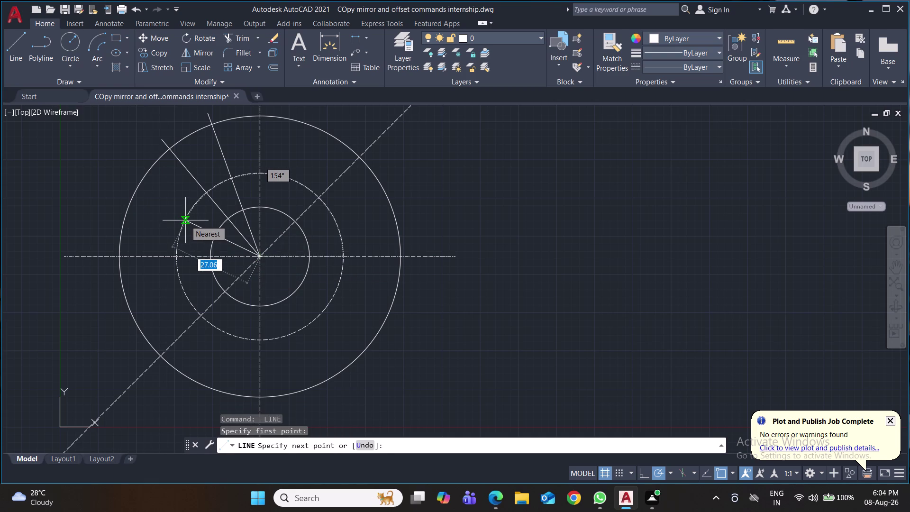
text(@50)
key(Tab)
text(14)
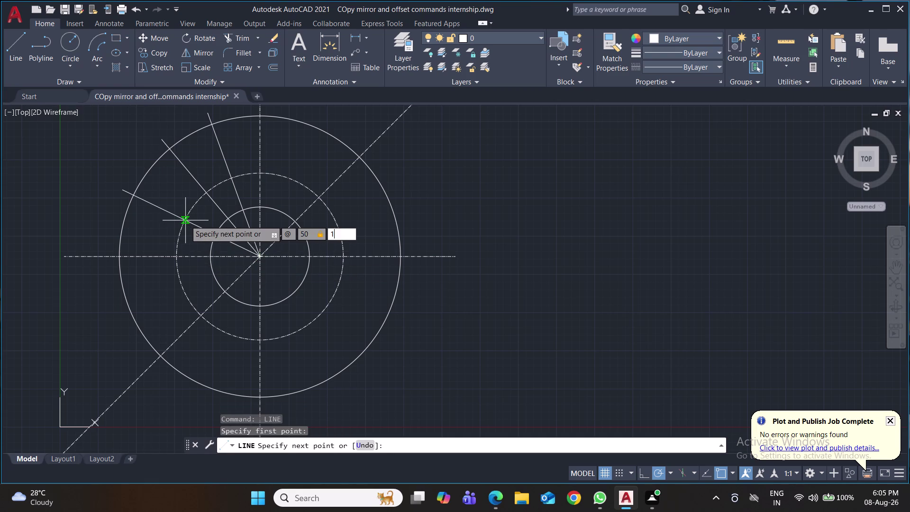
text(0)
key(Return)
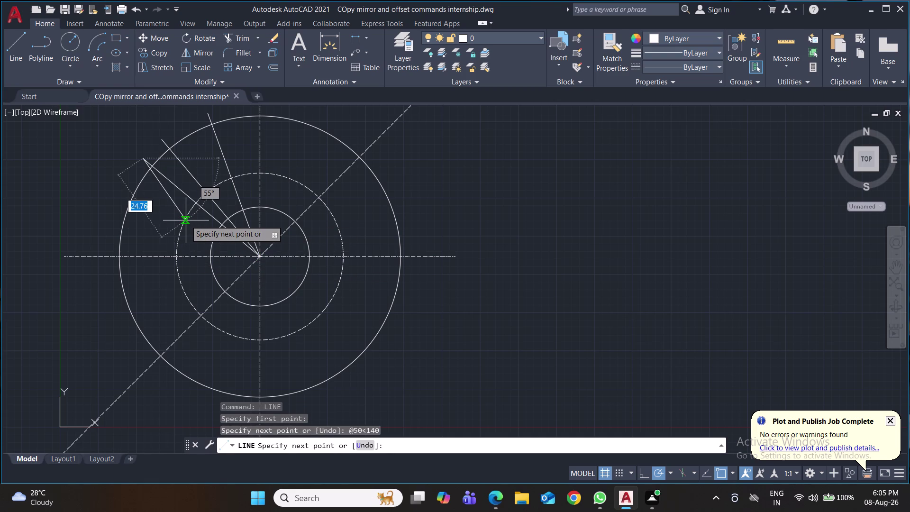
key(ctrl+z)
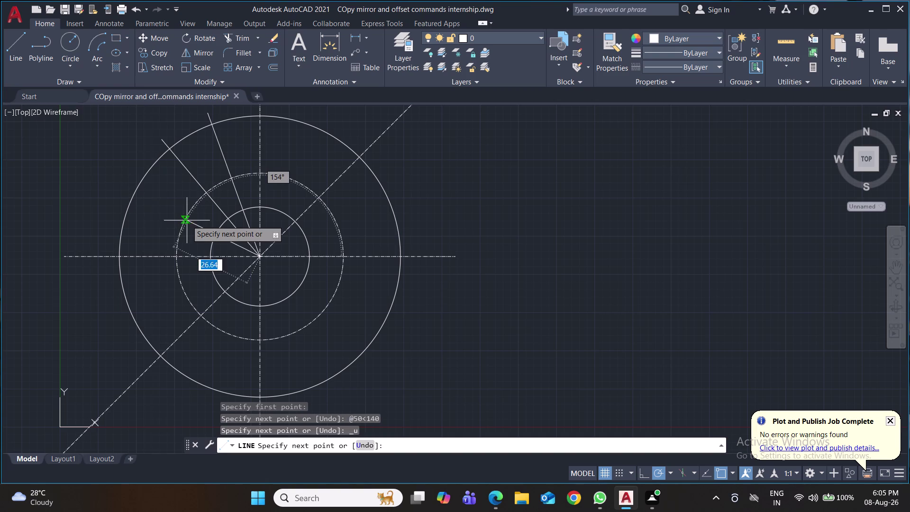
Draw a 50-unit radial line at 150°.
key(shift+at)
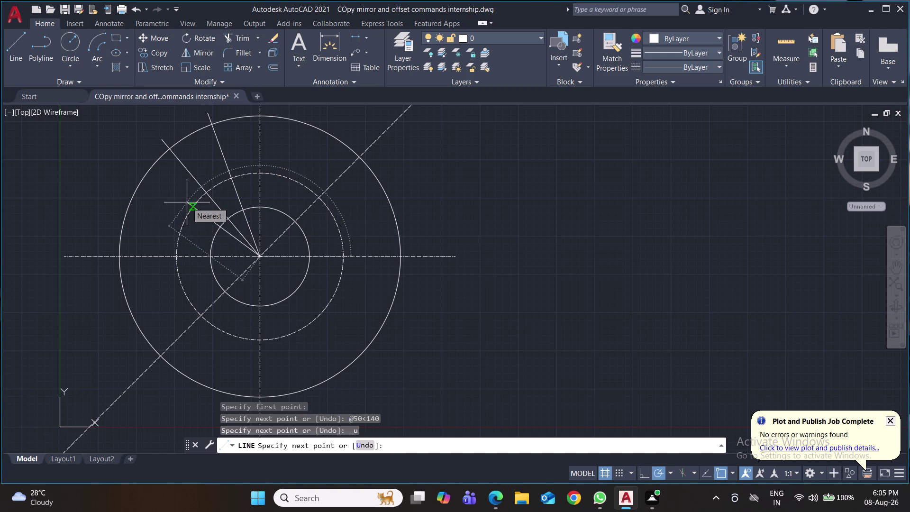
key(shift+at)
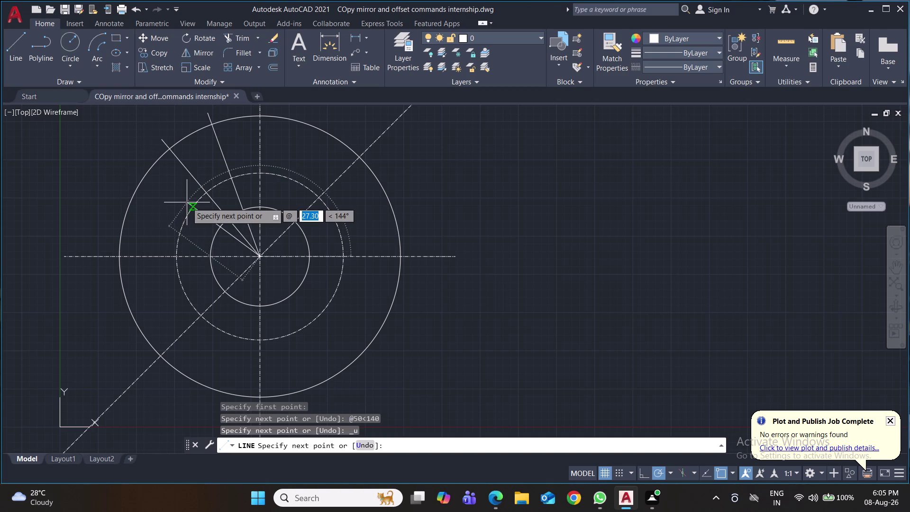
text(50)
key(Tab)
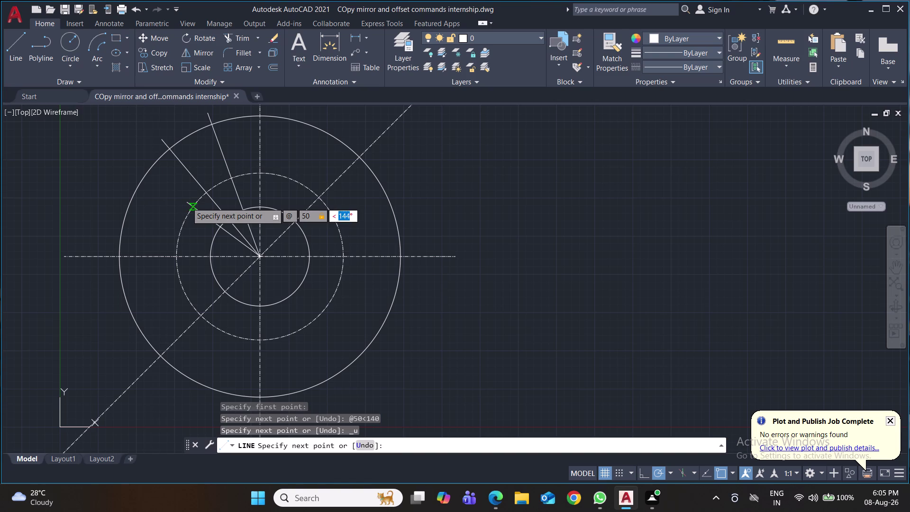
text(150)
key(Return)
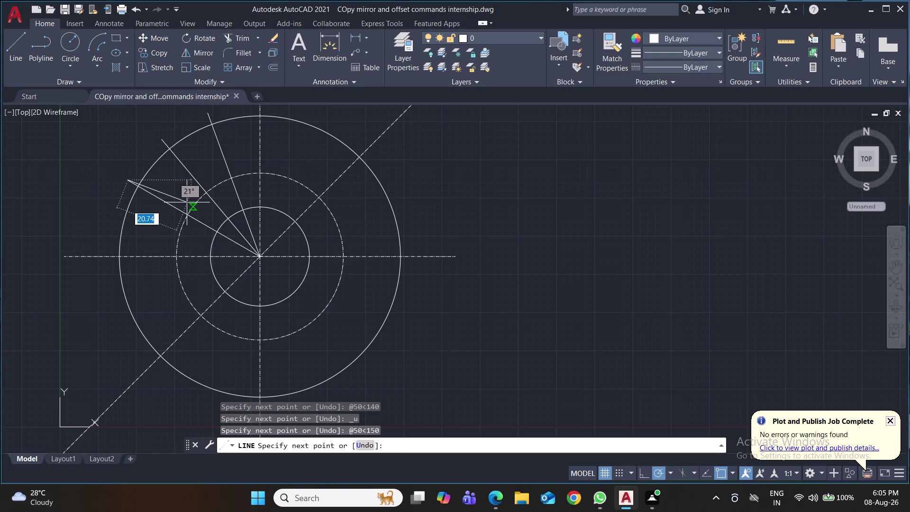
key(Return)
Draw a 50-unit line from the centre at 170° and save the drawing.
key(space)
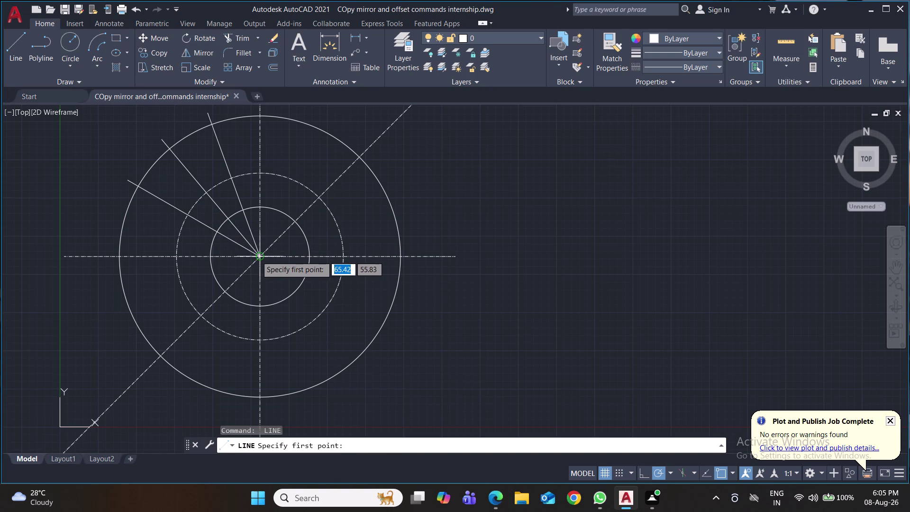
click(256, 256)
text(@)
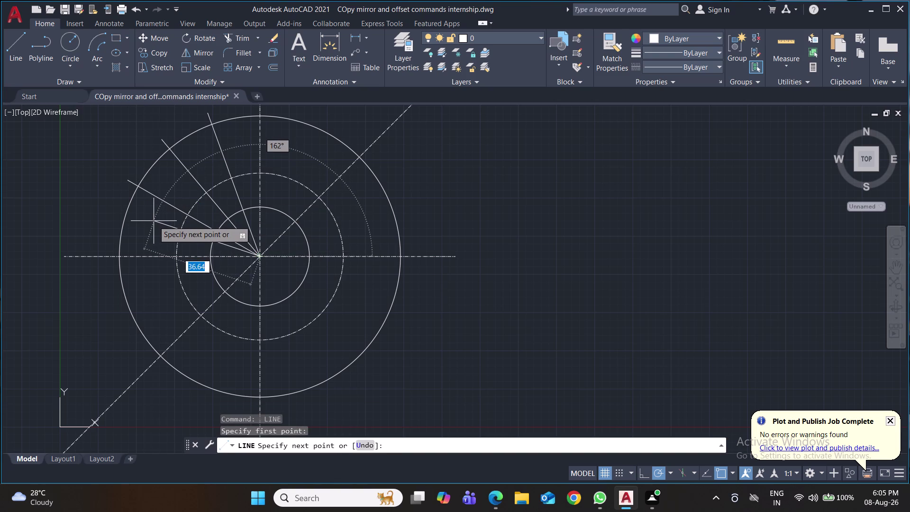
text(50)
key(Tab)
text(170)
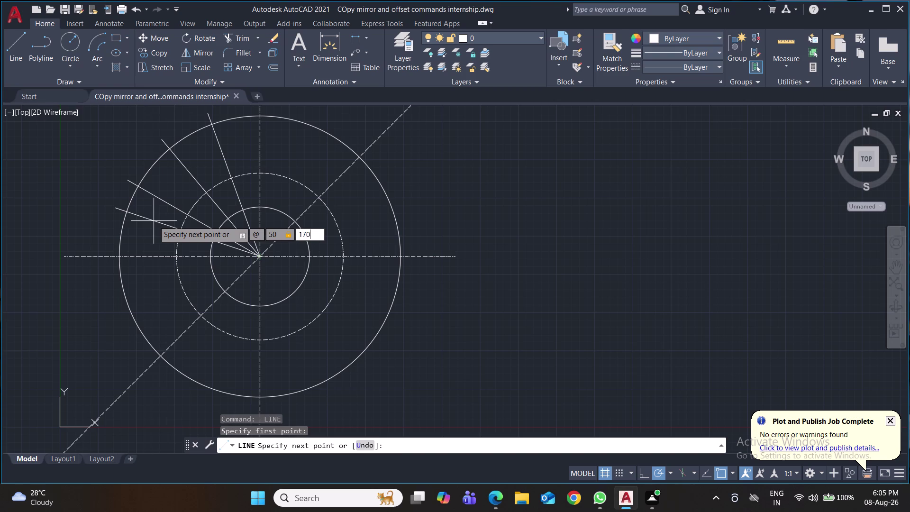
key(Return)
key(ctrl+s)
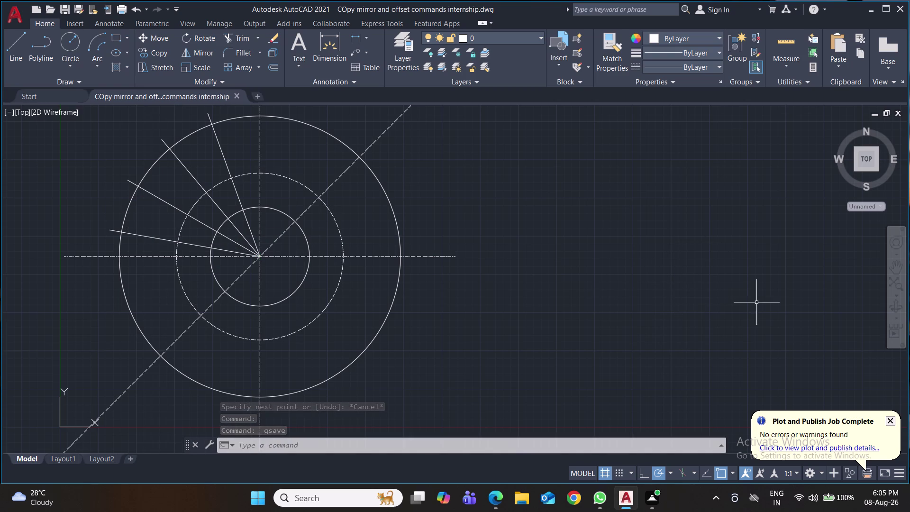
click(74, 40)
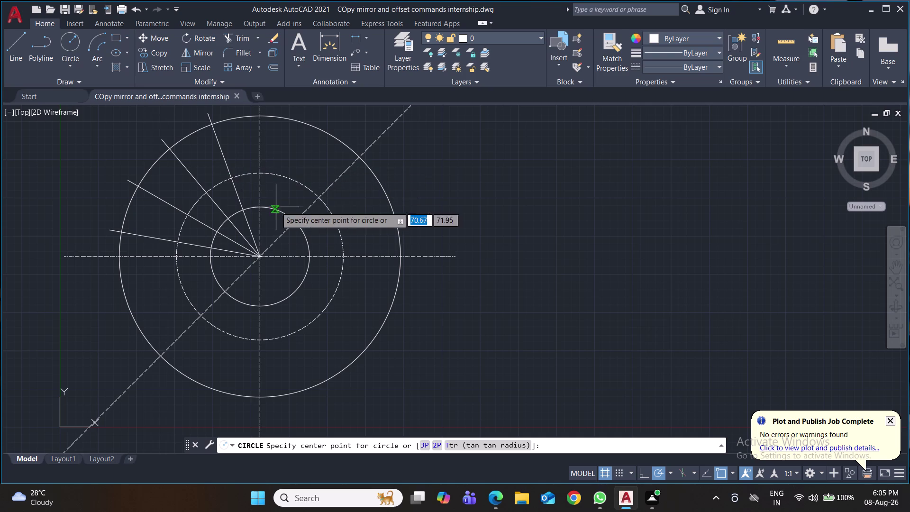
Draw a 4.55-radius circle where the vertical centre line meets the pitch circle's top.
click(258, 174)
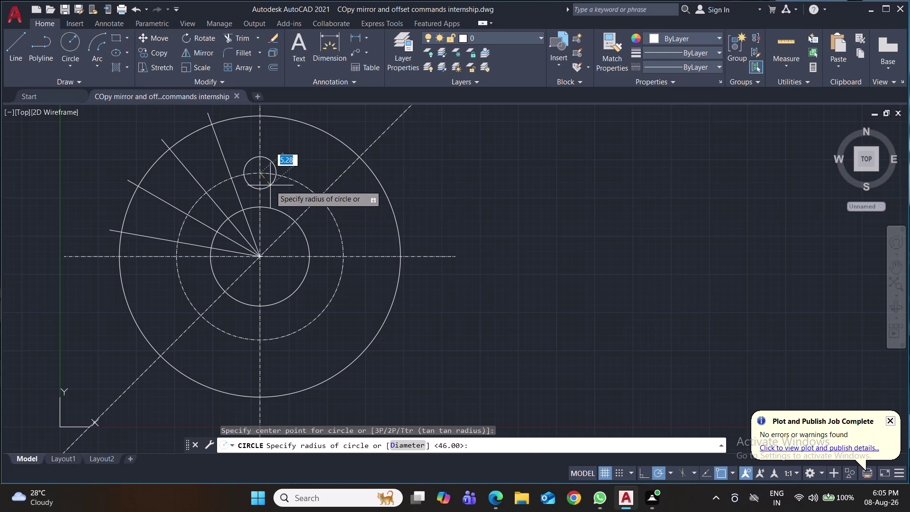
text(4.)
text(55)
key(Return)
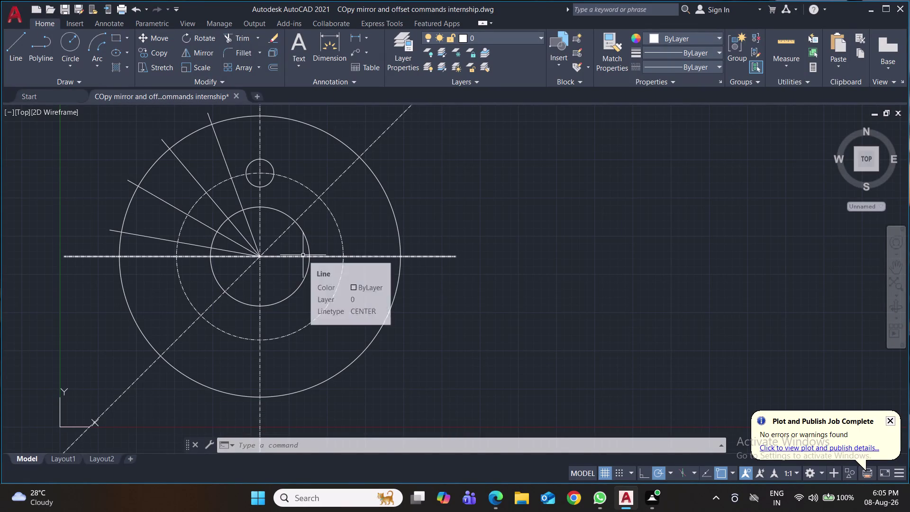
key(t)
key(r)
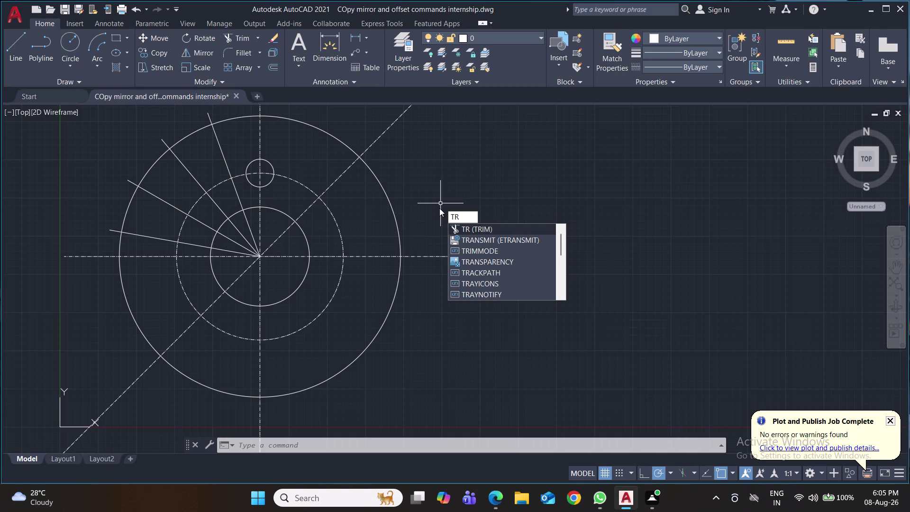
Fence-trim the right-hand arcs, circle halves and centre line at the 45° line, then save.
key(Return)
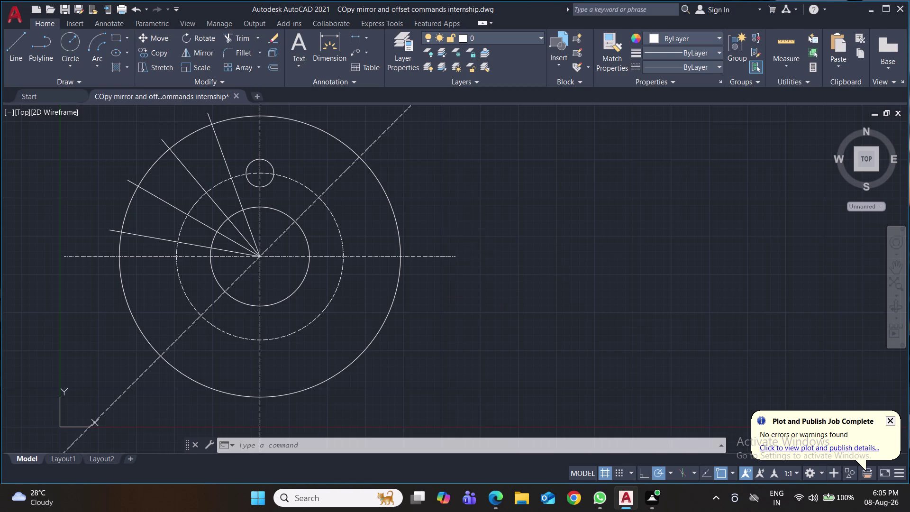
drag(404, 177, 391, 195)
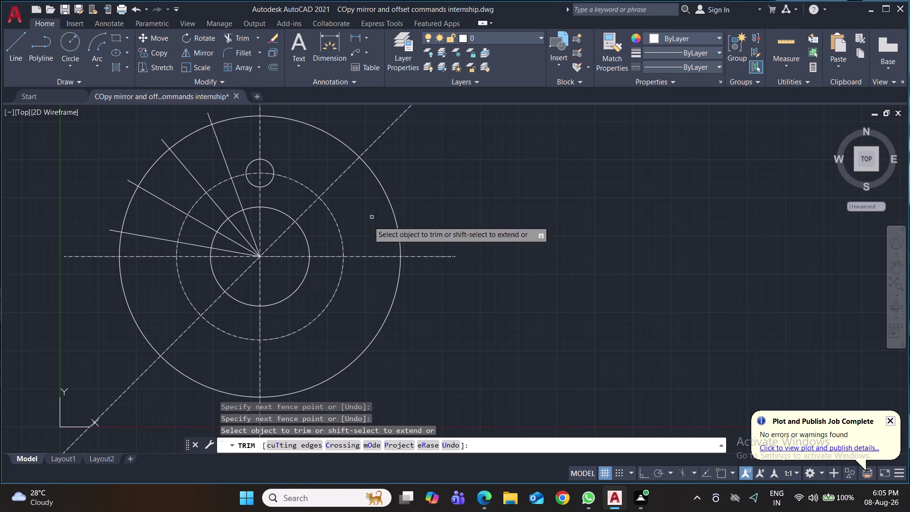
drag(157, 392, 284, 275)
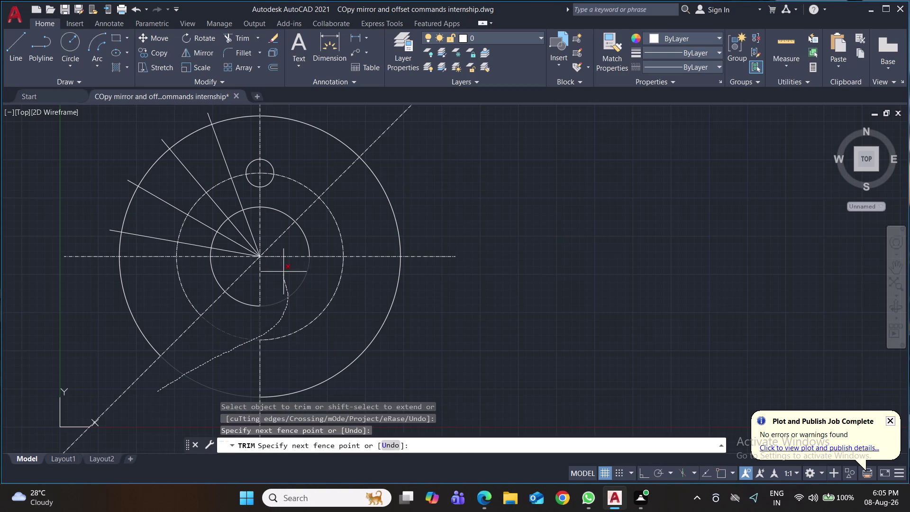
drag(284, 276, 340, 352)
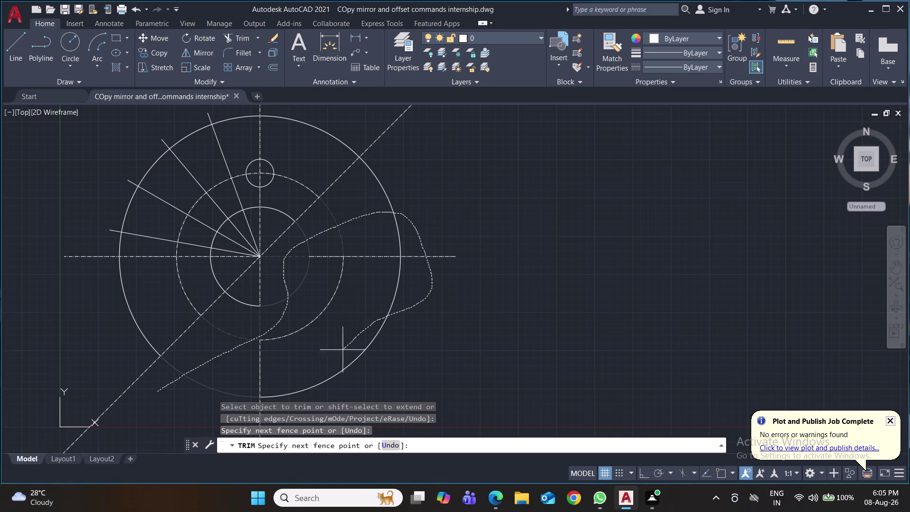
drag(340, 352, 338, 340)
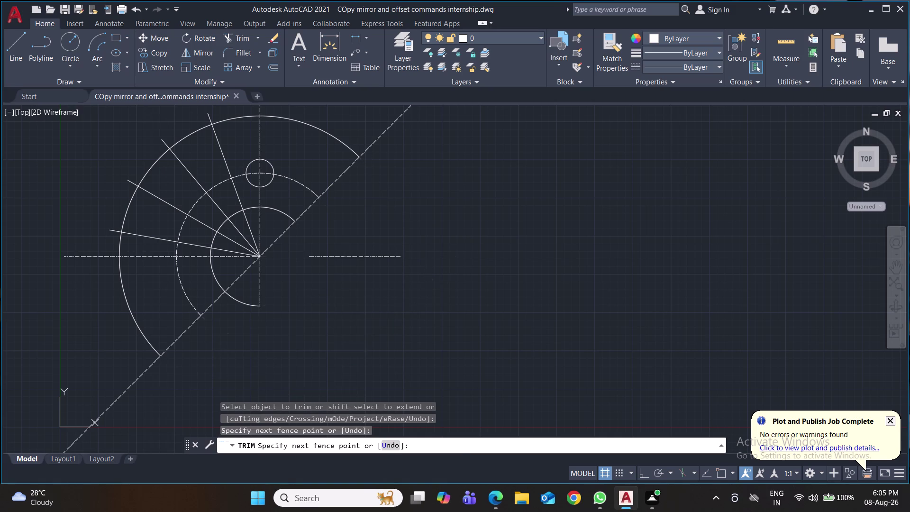
drag(397, 217, 236, 309)
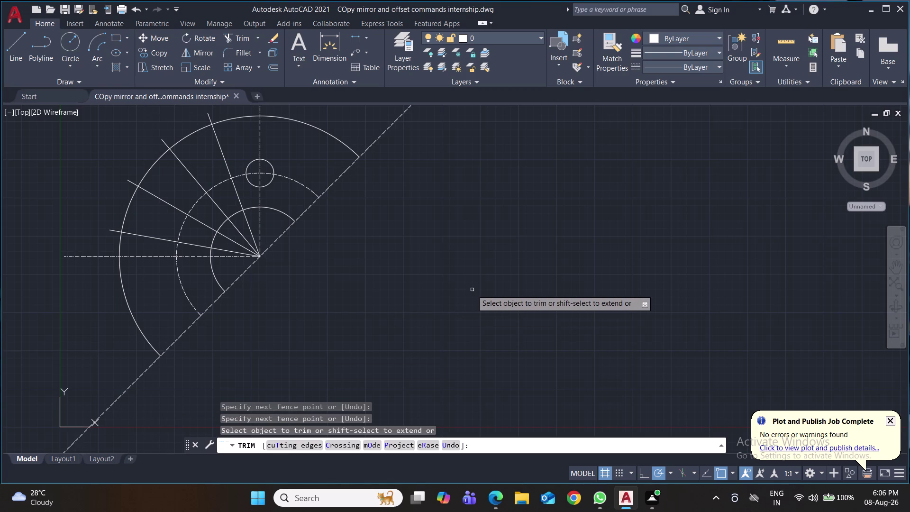
middle_drag(472, 290, 453, 359)
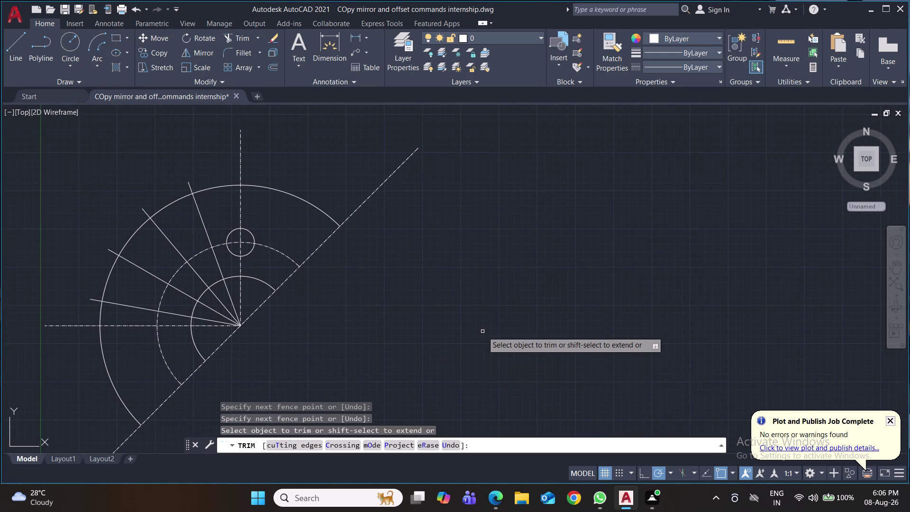
key(ctrl+s)
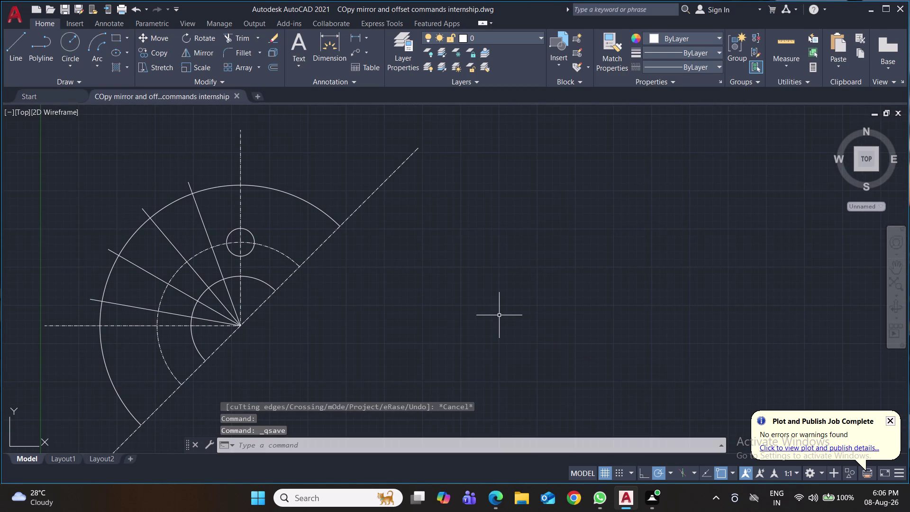
Rotate-copy the small circle 20° about the flange centre, creating a second circle.
key(r)
key(o)
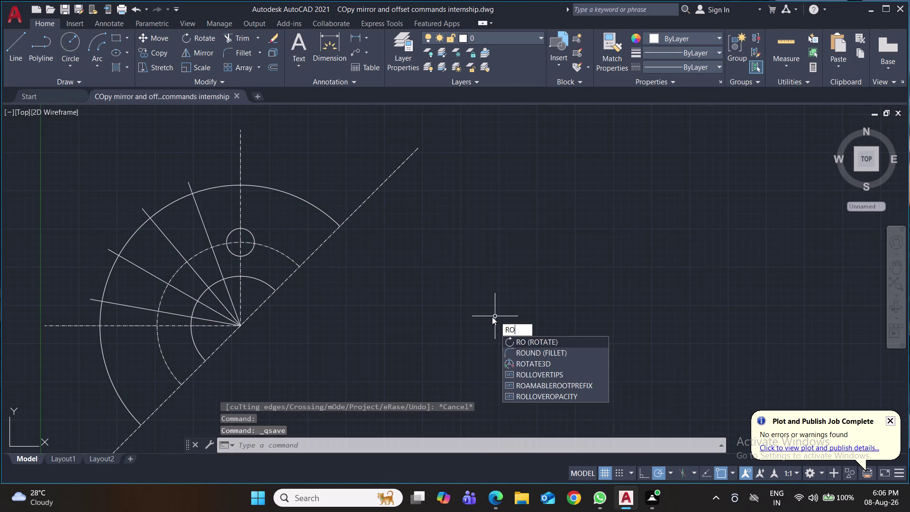
key(Return)
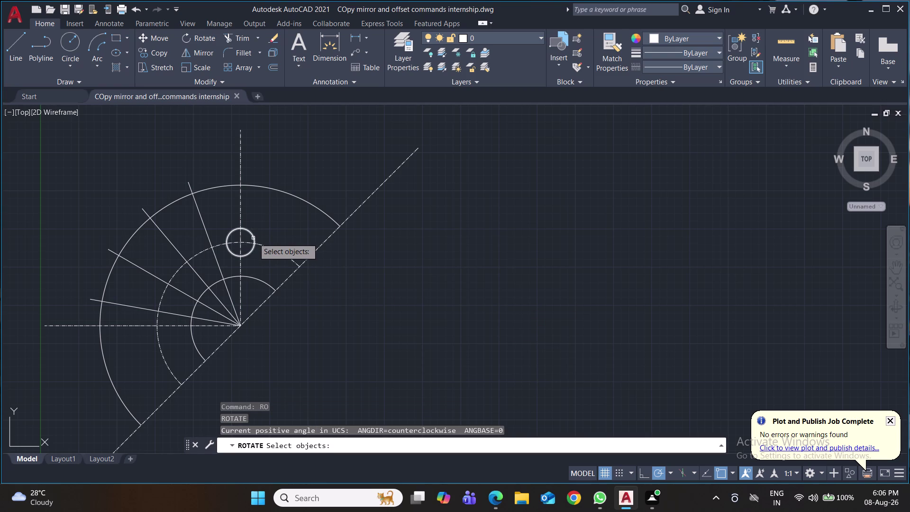
click(254, 238)
key(Return)
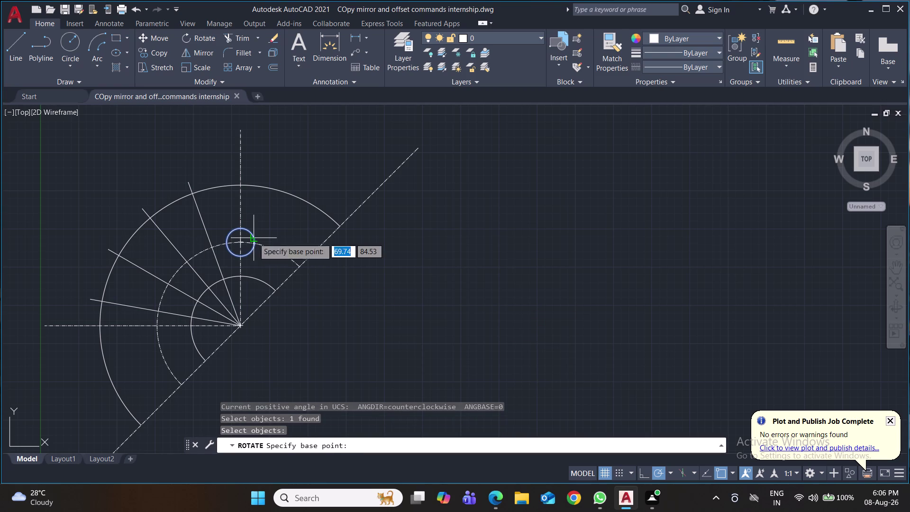
click(240, 324)
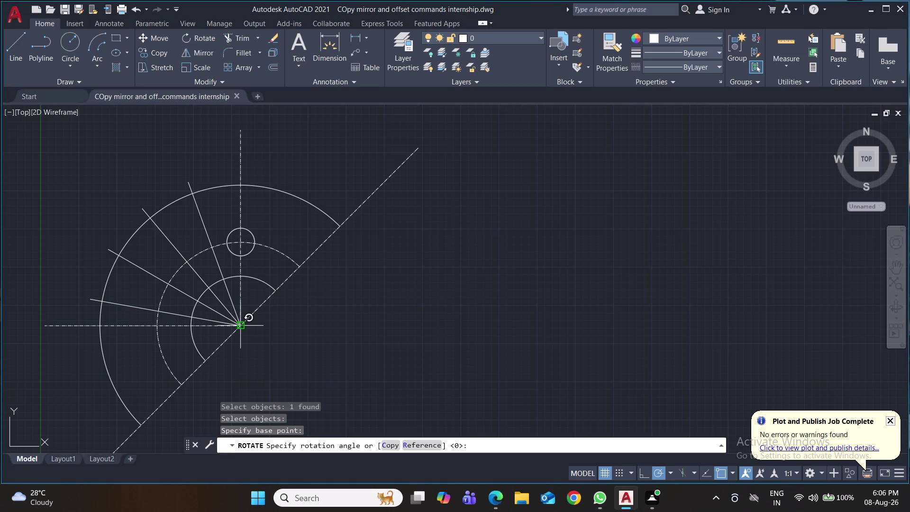
key(c)
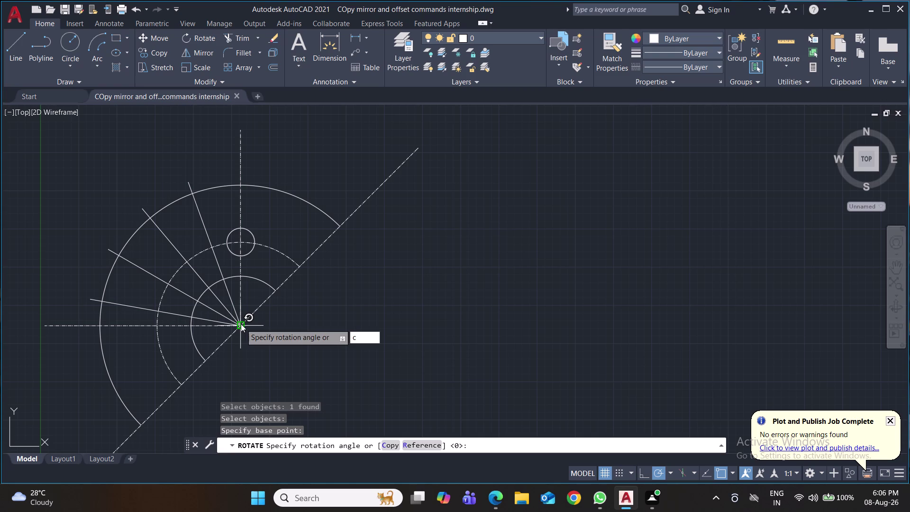
key(Return)
text(2)
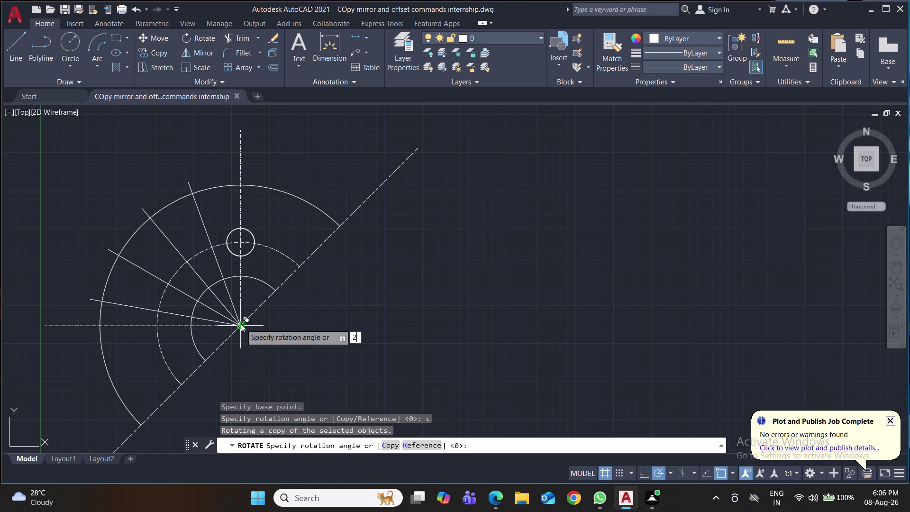
text(0)
key(Return)
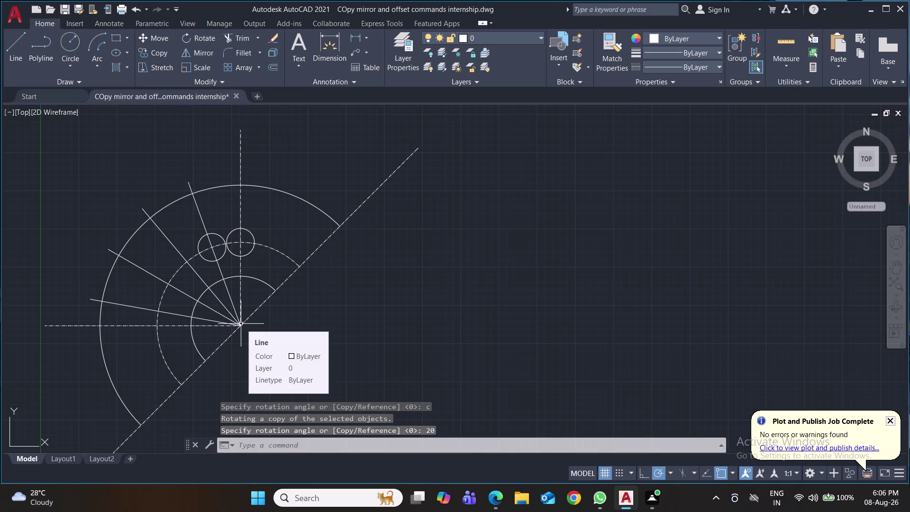
Repeat ROTATE via MULTIPLE, copying the newest circle another 20° about the centre.
text(mu)
key(l)
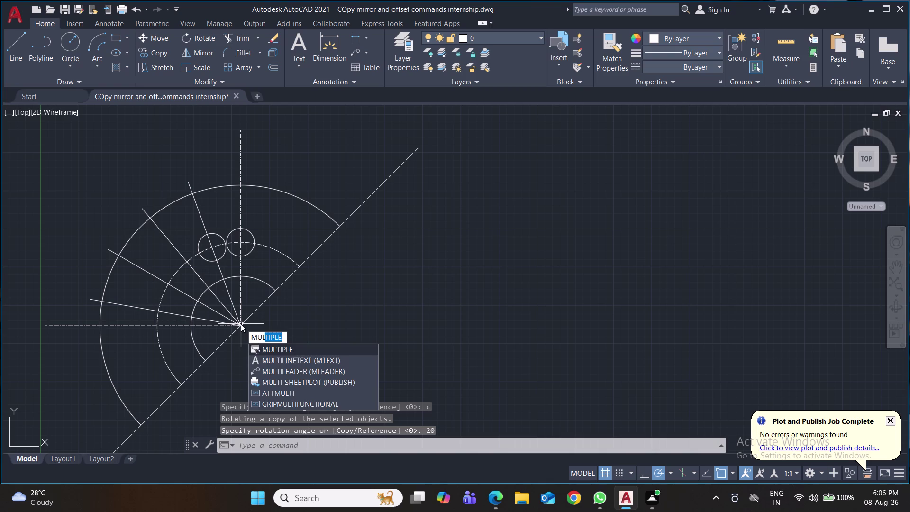
key(Return)
text(r)
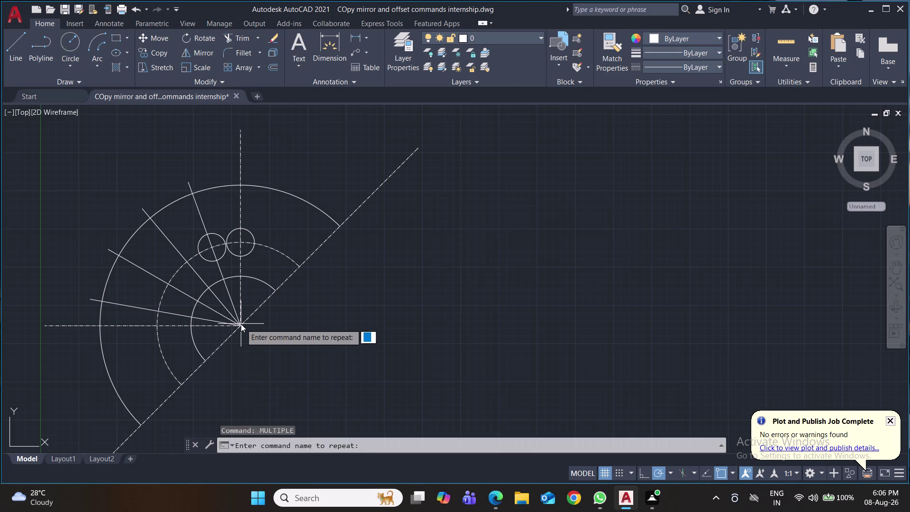
text(o)
key(Return)
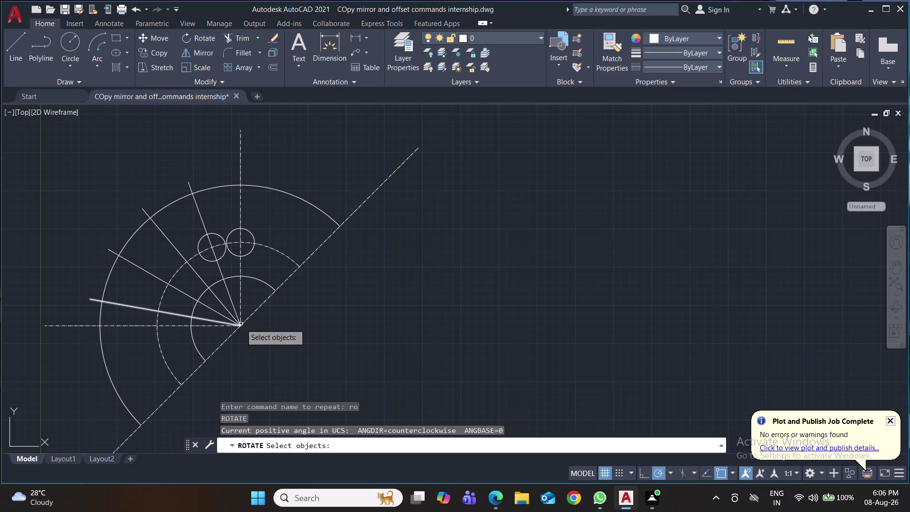
click(222, 256)
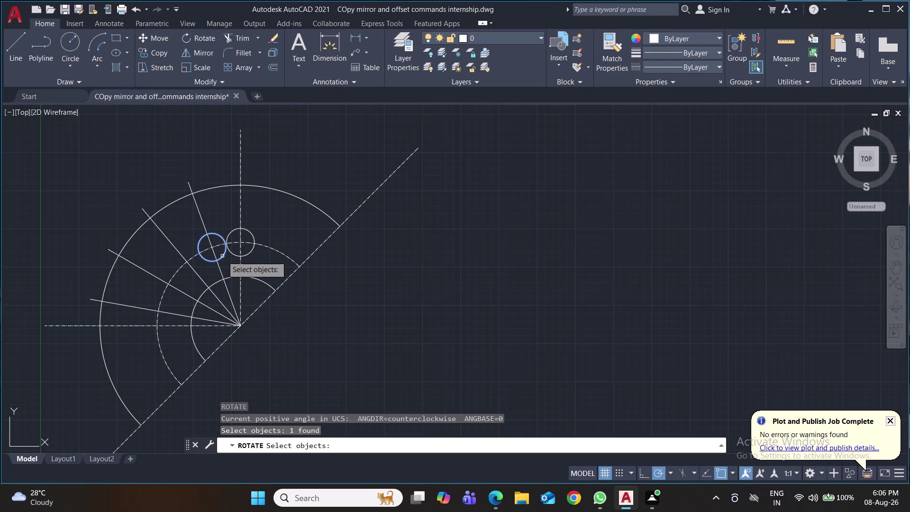
key(Return)
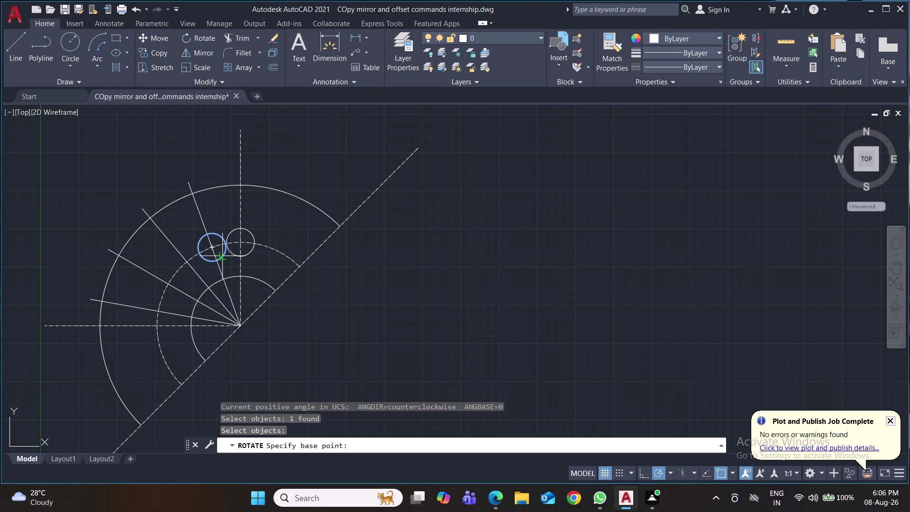
click(239, 325)
key(c)
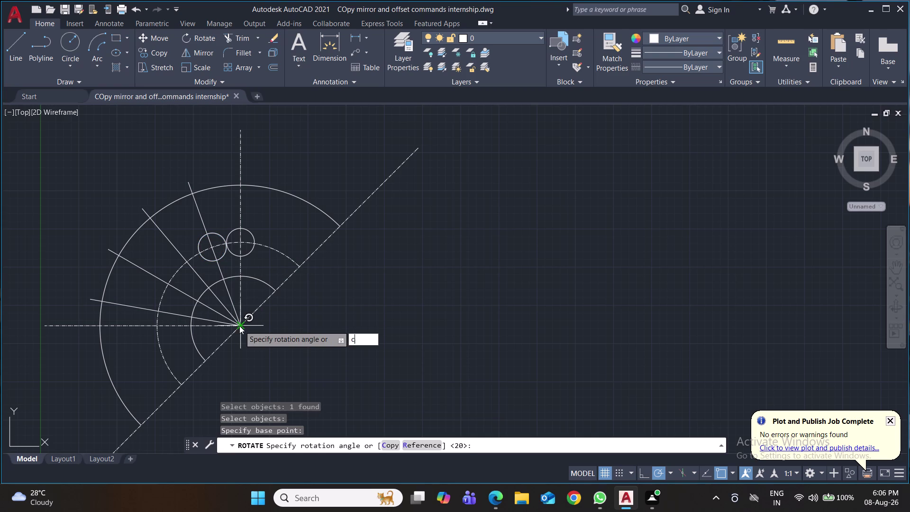
key(Return)
text(20)
key(Return)
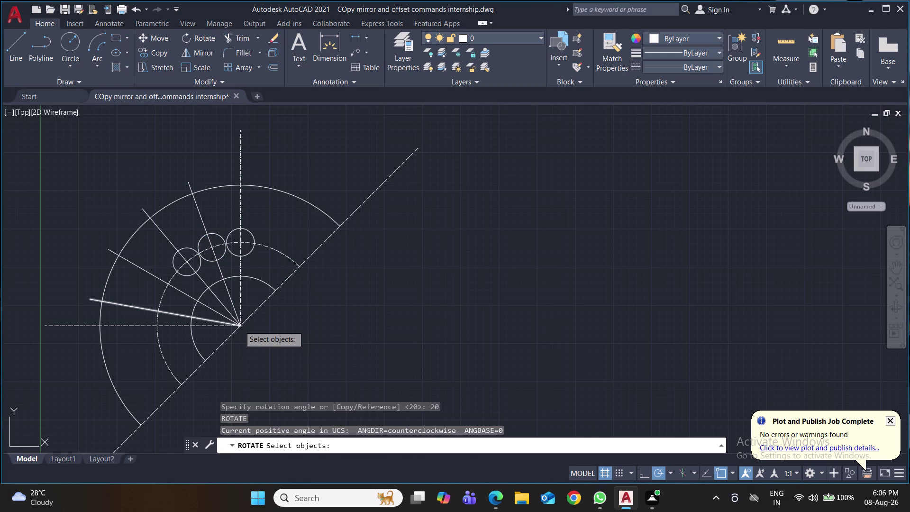
Copy the third and fourth circles another 20° each about the flange centre.
click(189, 276)
key(Return)
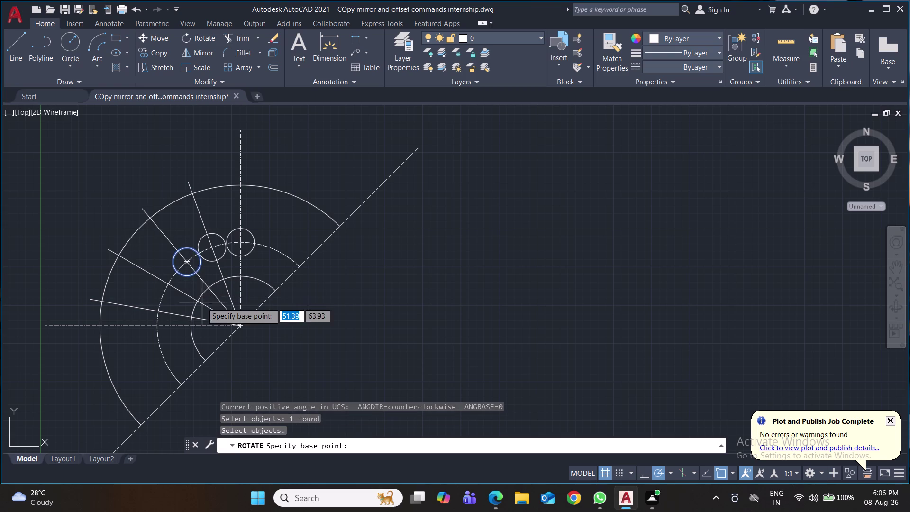
click(238, 326)
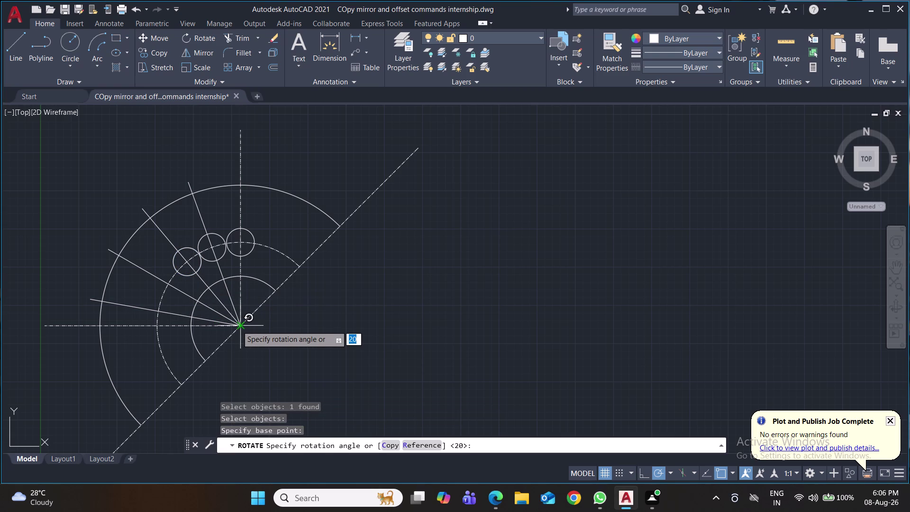
key(c)
key(Return)
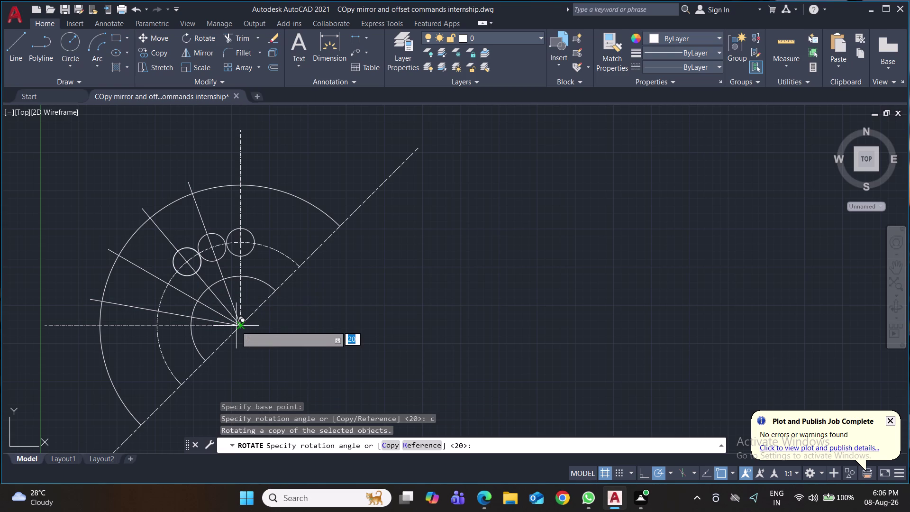
text(20)
key(Return)
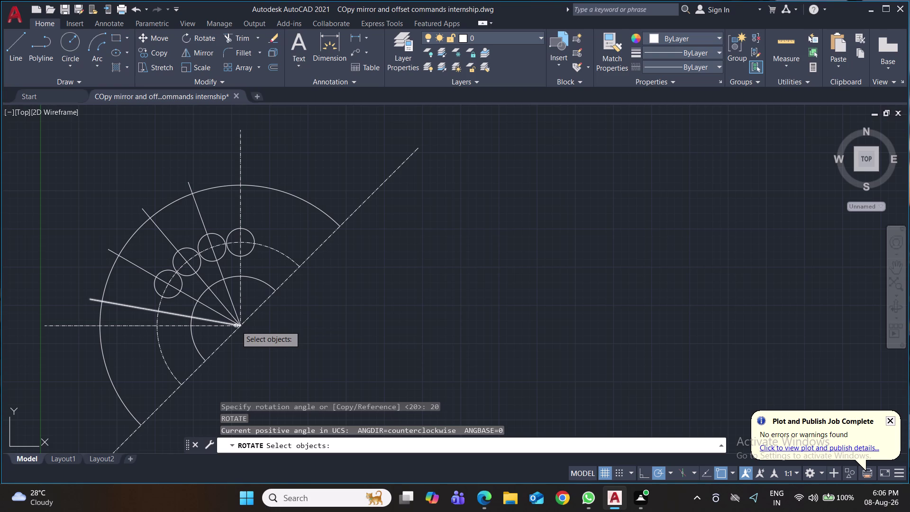
click(173, 295)
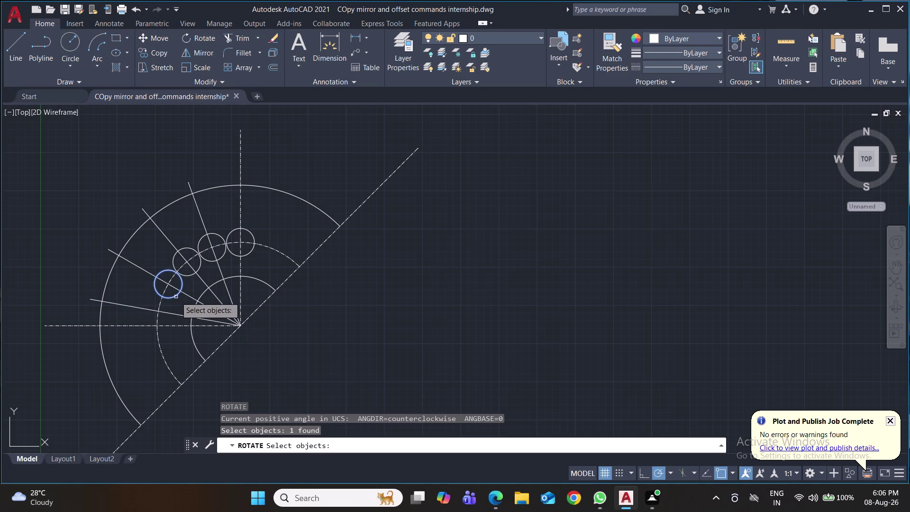
key(Return)
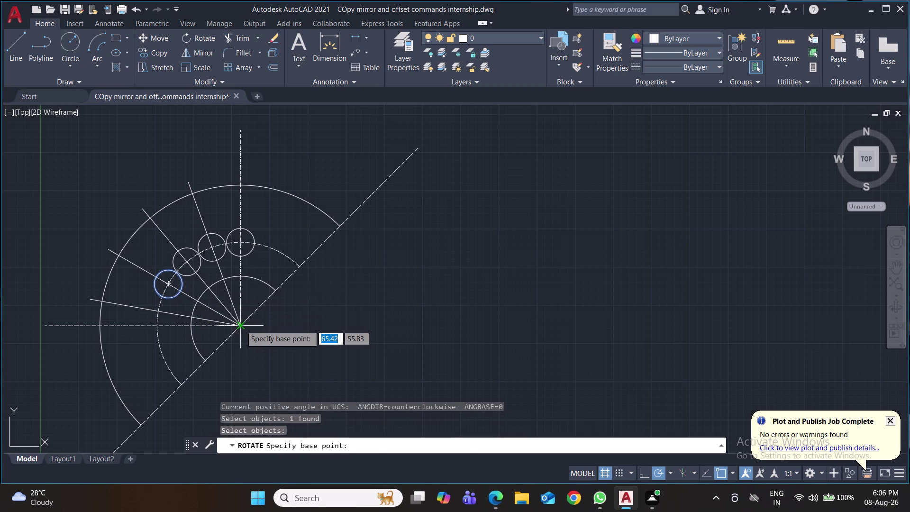
click(240, 325)
key(c)
key(Return)
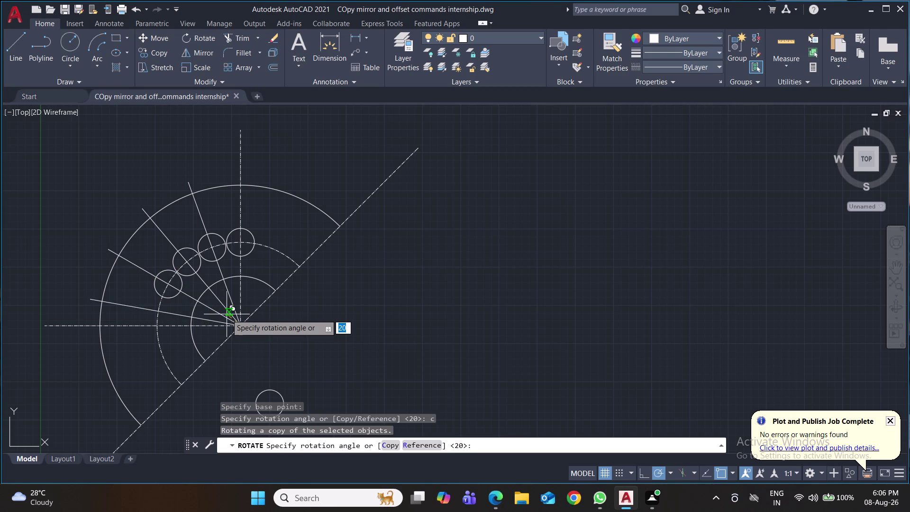
text(20)
key(Return)
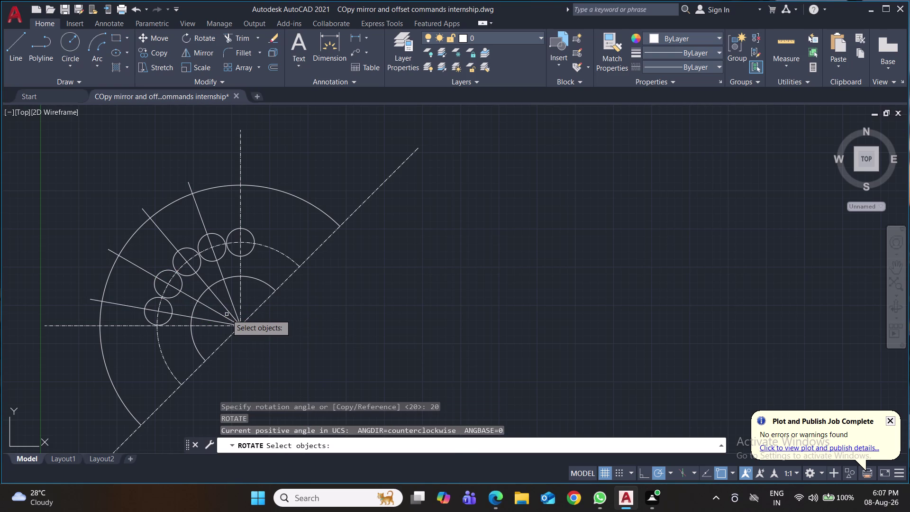
Save the drawing and start the MIRROR command.
key(ctrl+s)
key(ctrl+s)
key(ctrl+s)
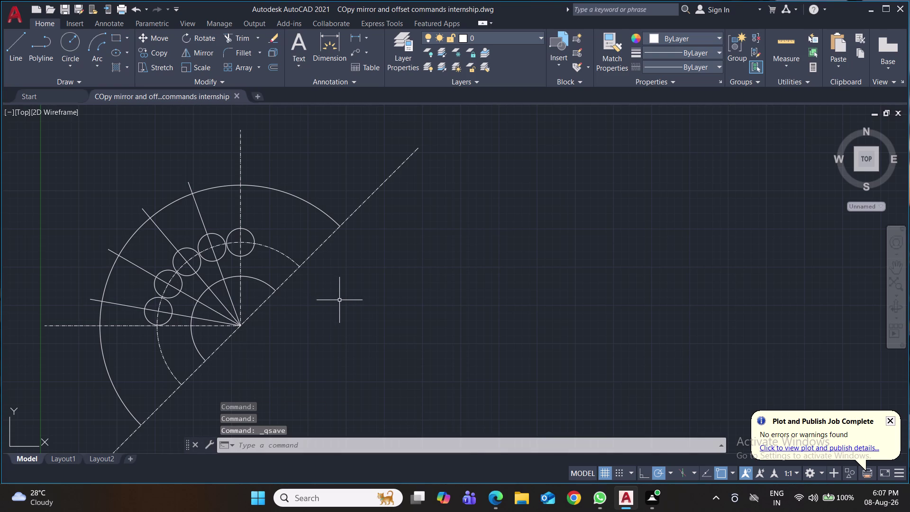
text(mi)
key(Return)
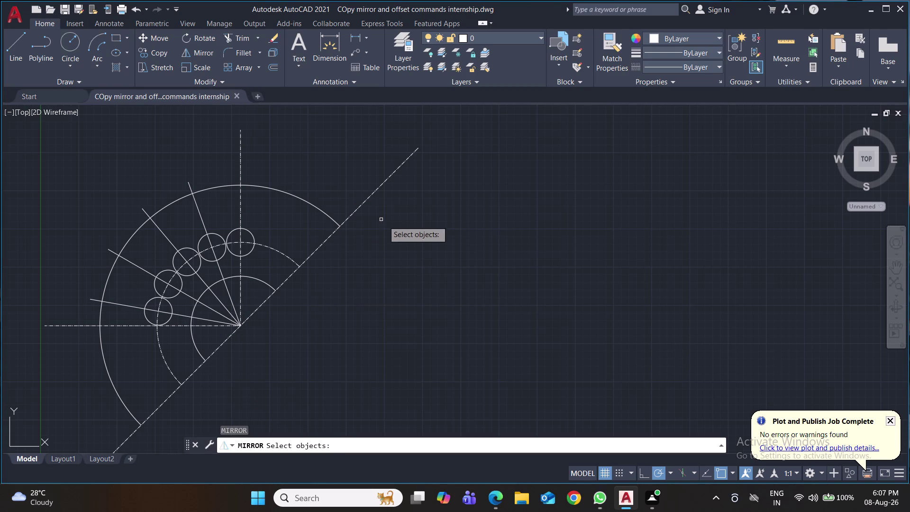
Window-select the flange geometry and mirror it across two points on the 45° line.
click(441, 138)
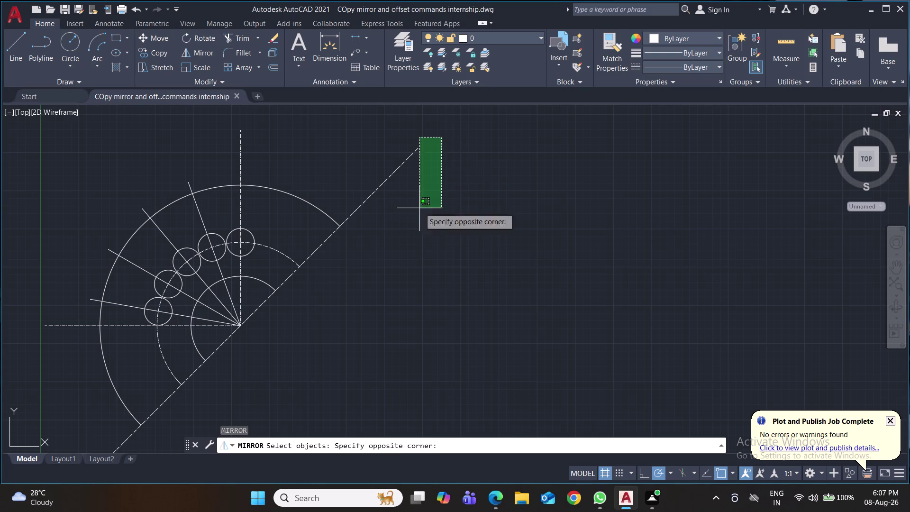
click(84, 410)
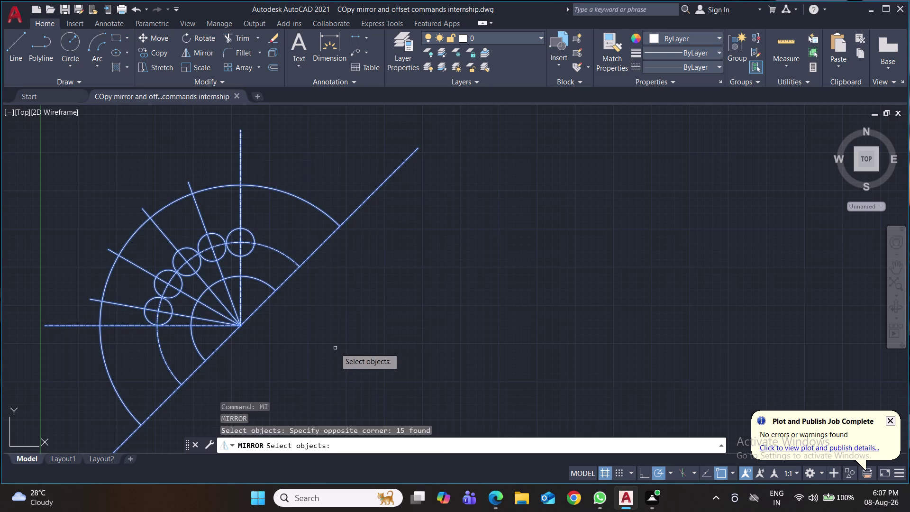
key(Return)
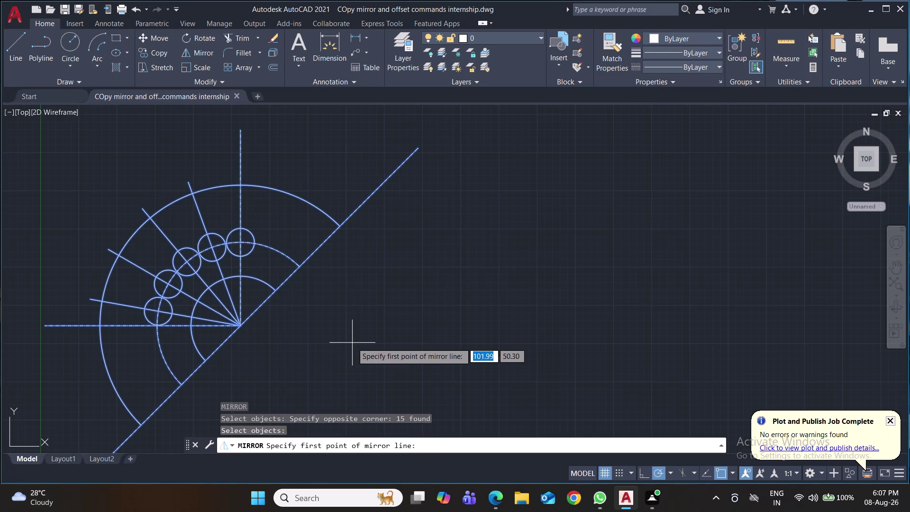
middle_drag(352, 343, 358, 256)
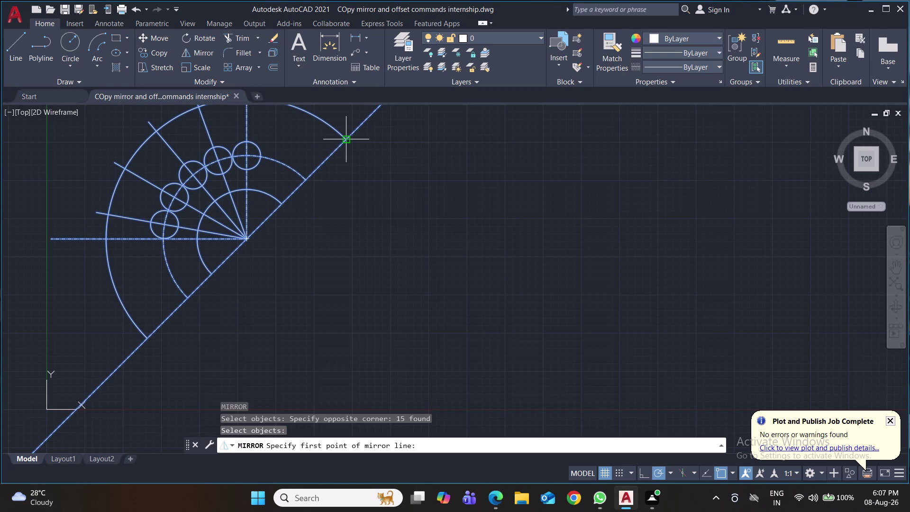
click(246, 240)
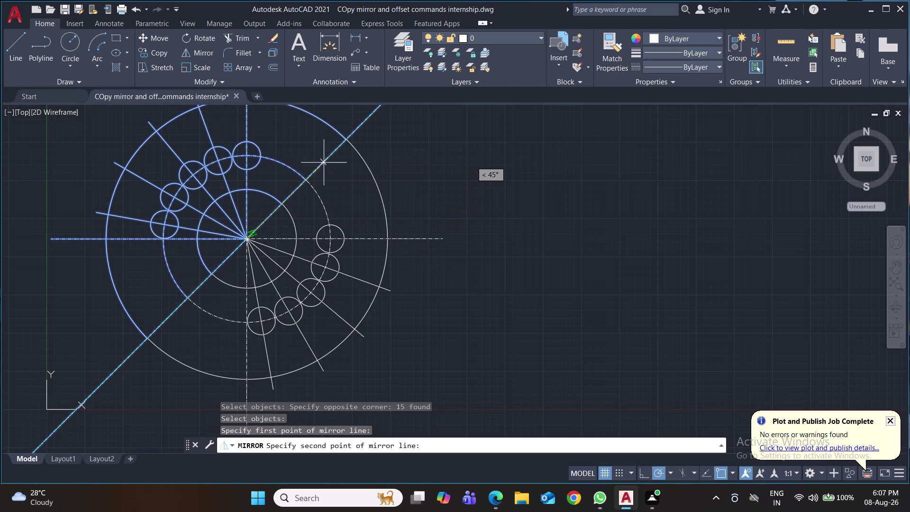
click(348, 139)
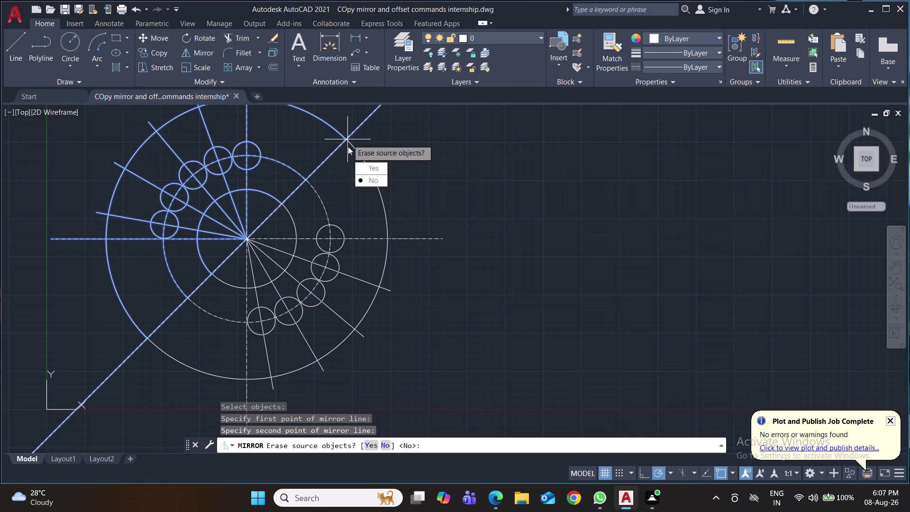
drag(372, 180, 347, 139)
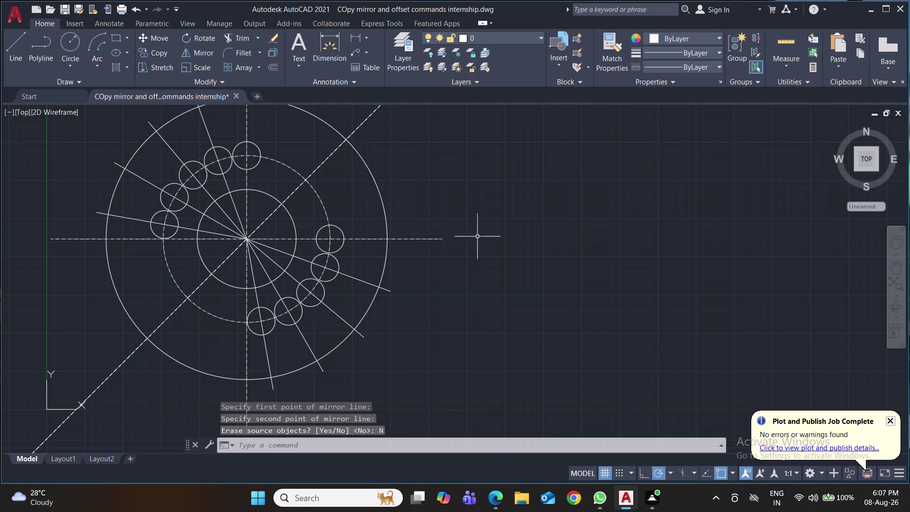
middle_drag(516, 246, 631, 273)
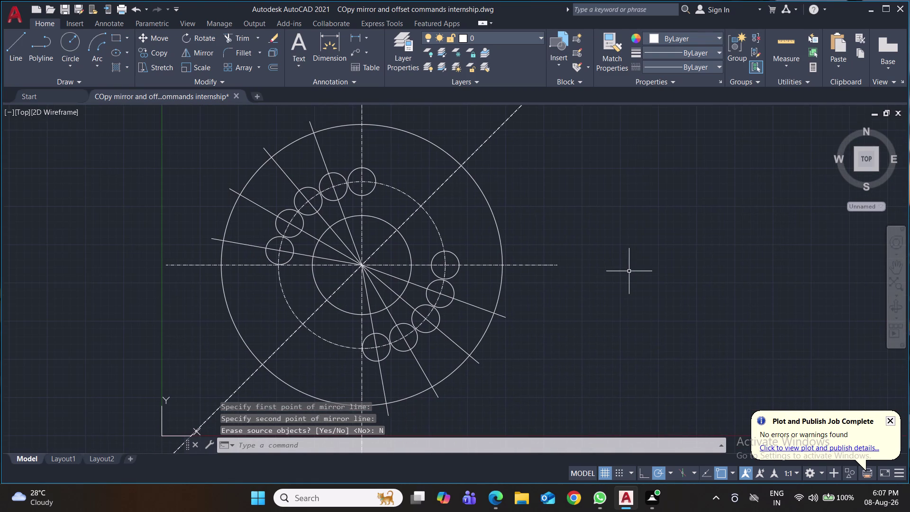
middle_drag(600, 281, 586, 234)
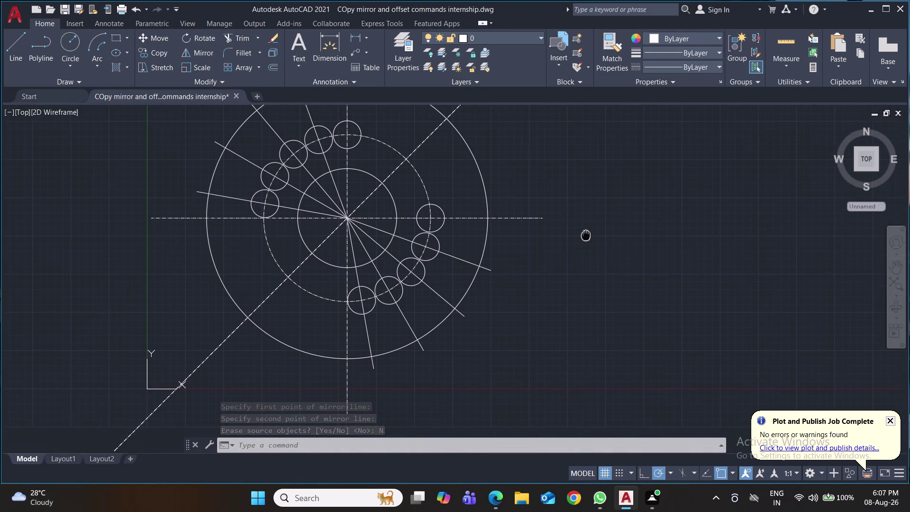
middle_drag(586, 234, 595, 256)
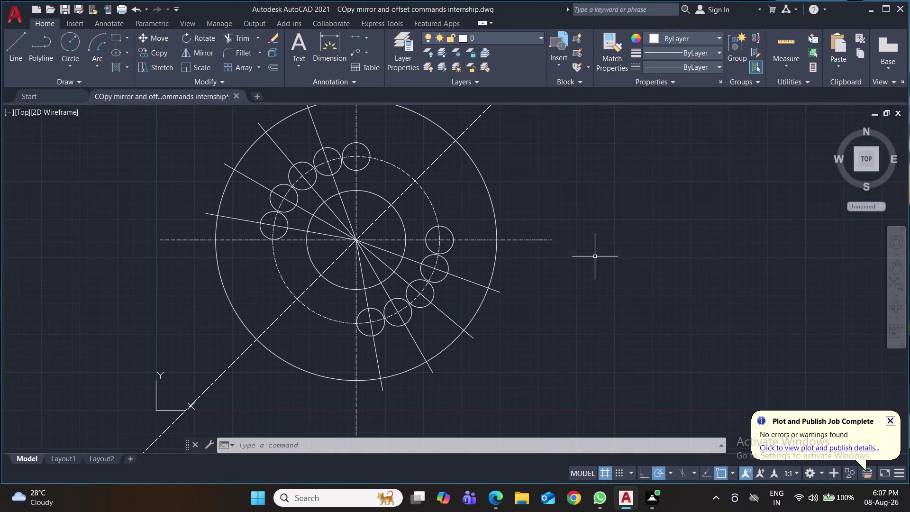
middle_click(591, 269)
scroll(down, 3)
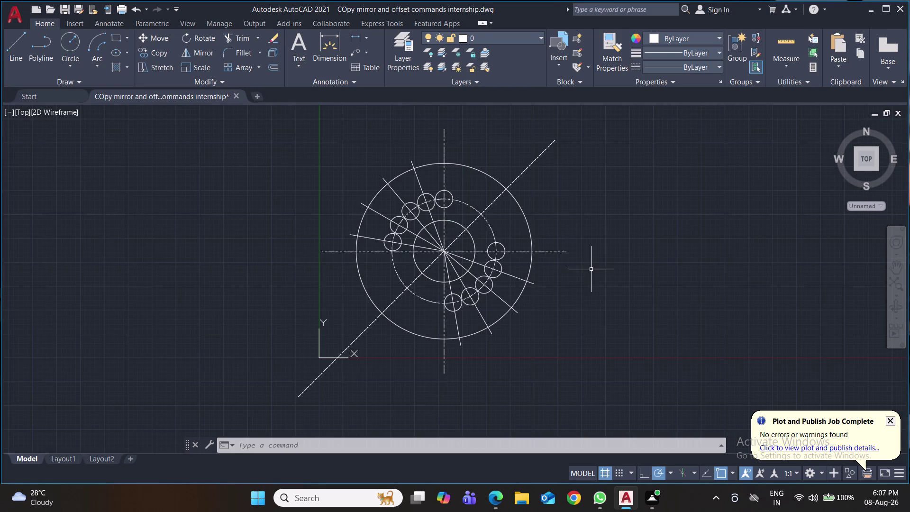
middle_drag(610, 277, 519, 261)
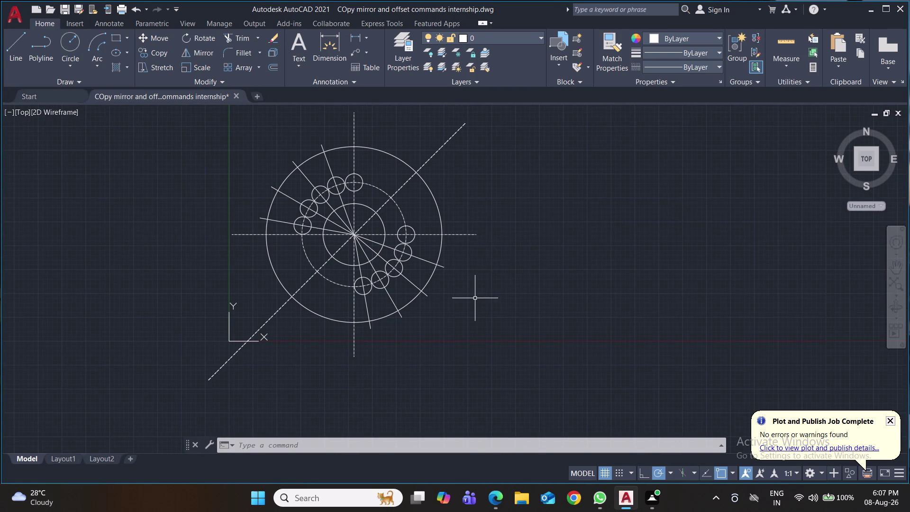
Draw a short helper line across the diagonal's lower end.
key(l)
key(Return)
drag(245, 311, 252, 326)
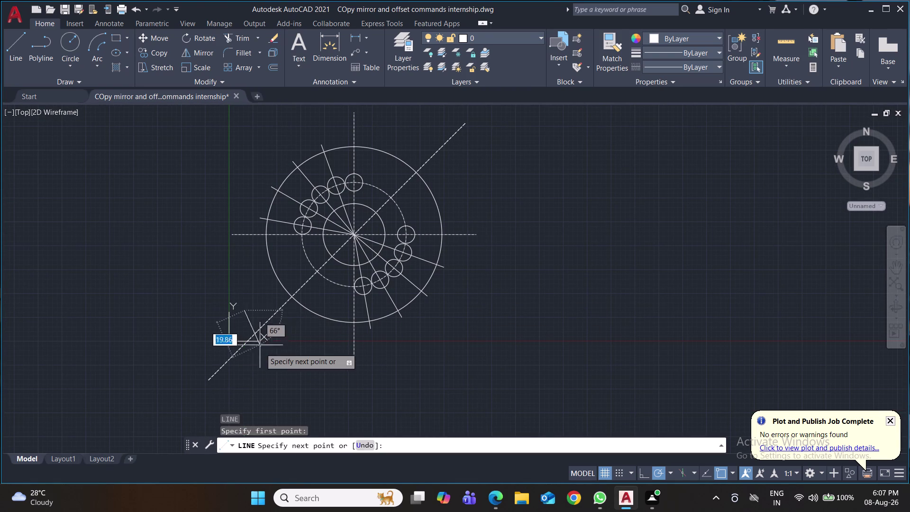
click(262, 361)
key(Return)
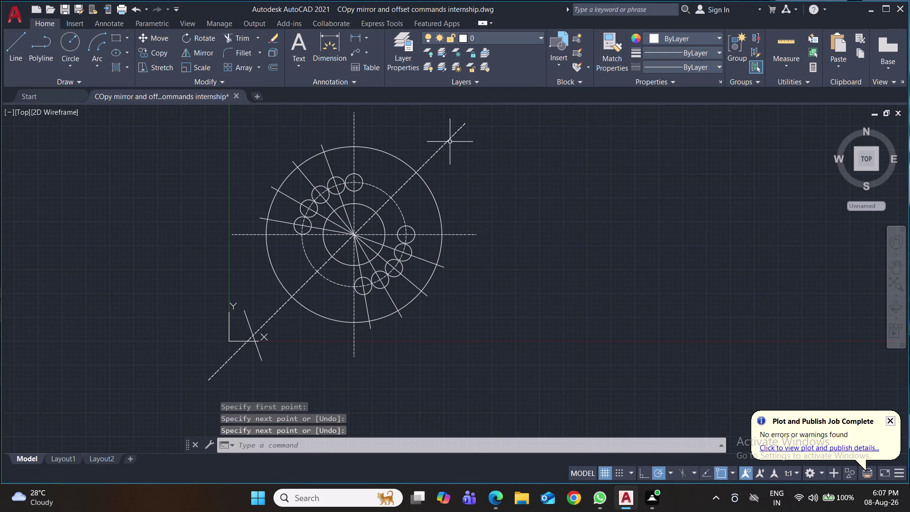
Draw a multi-segment line from the diagonal's upper end down the flange's right side.
key(space)
click(439, 124)
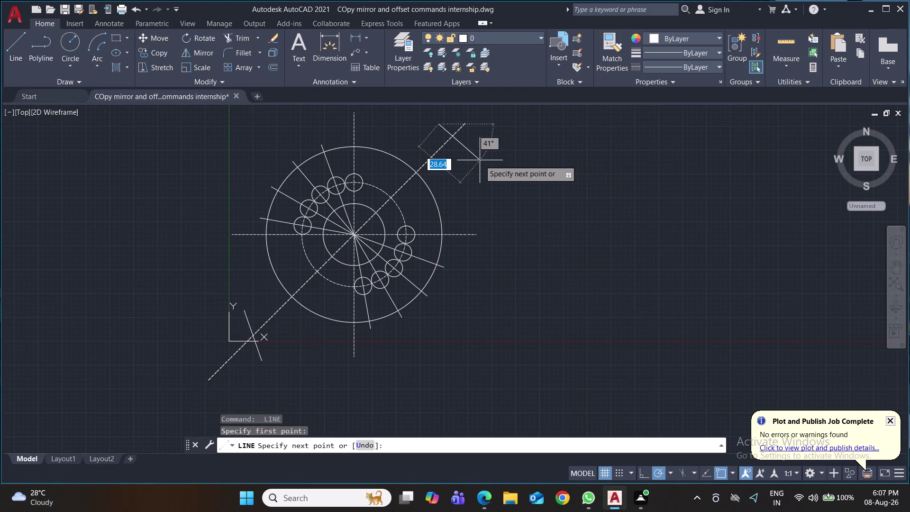
click(480, 160)
click(464, 267)
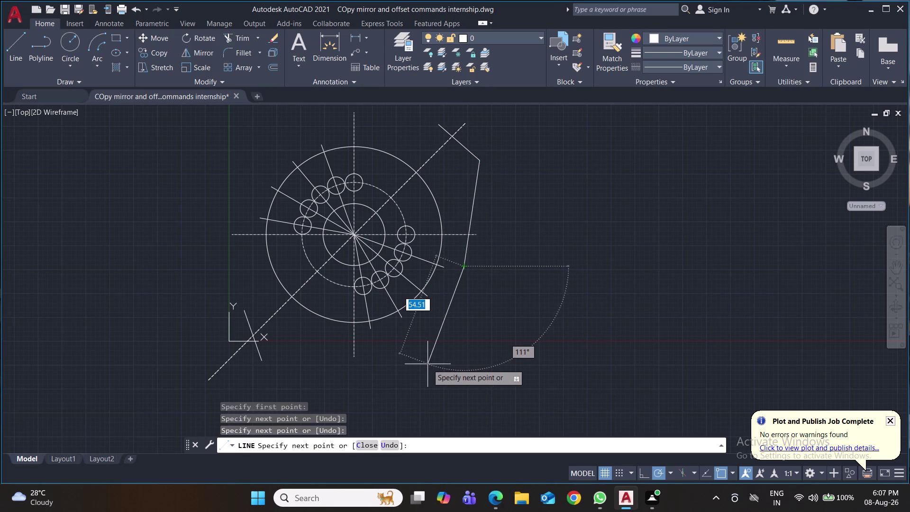
key(Return)
Draw a short helper line across the top of the vertical centre line.
key(space)
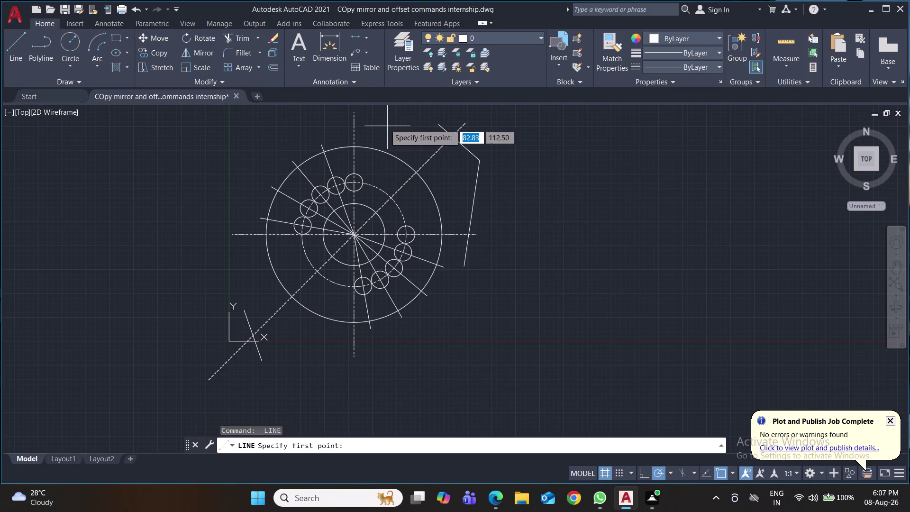
drag(384, 124, 379, 123)
click(333, 128)
key(space)
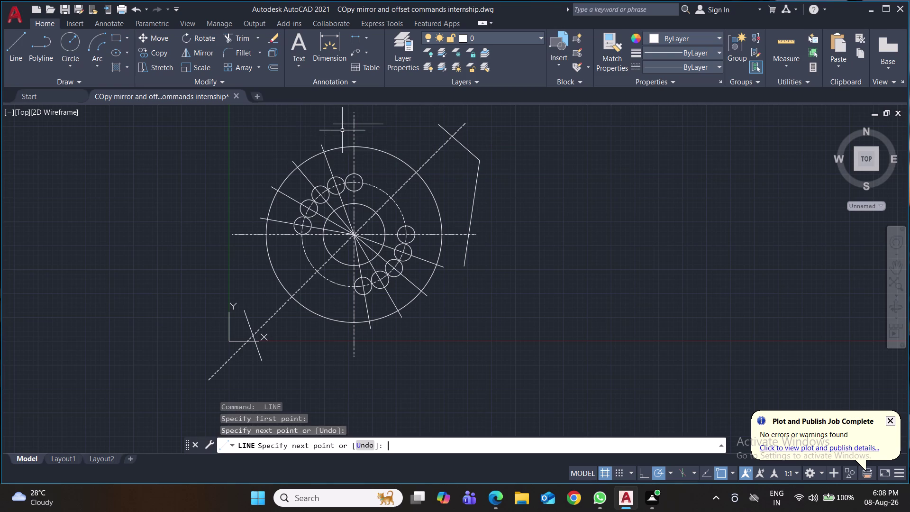
click(377, 346)
click(333, 351)
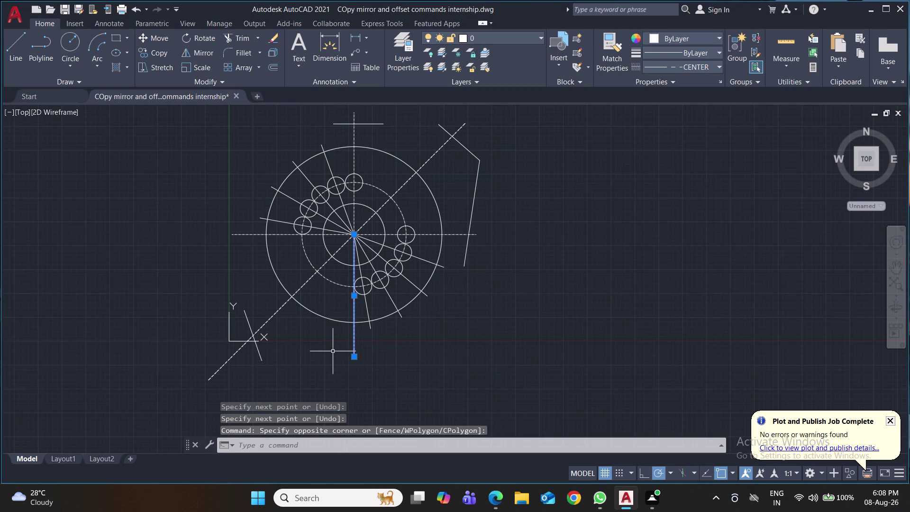
key(Escape)
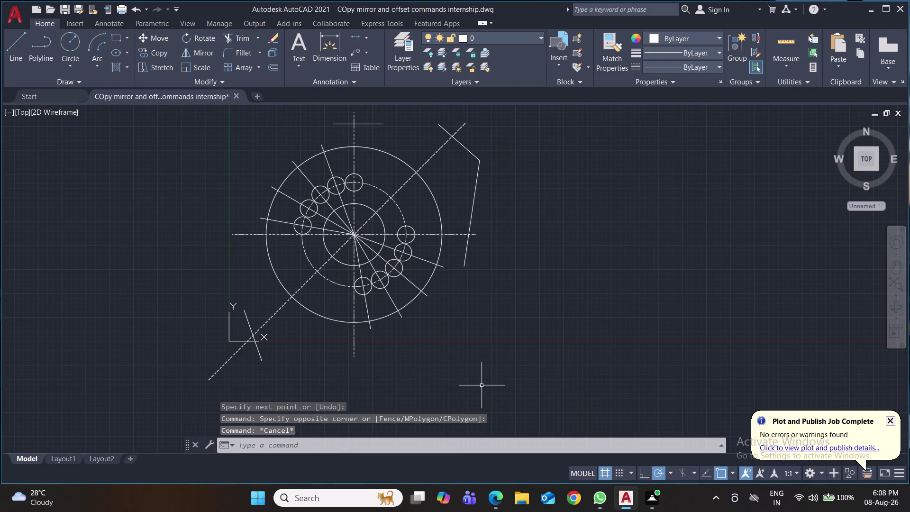
Draw a short helper line across the bottom of the vertical centre line.
key(space)
drag(391, 347, 367, 351)
click(333, 354)
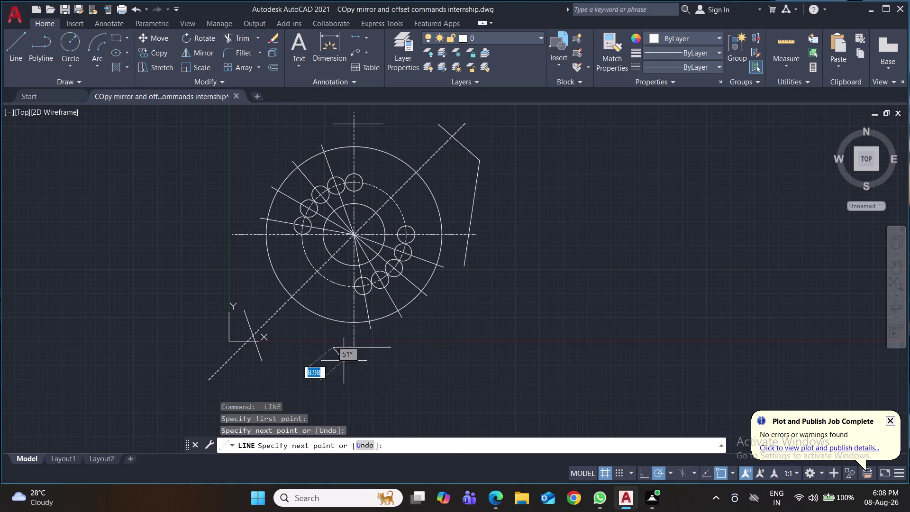
key(space)
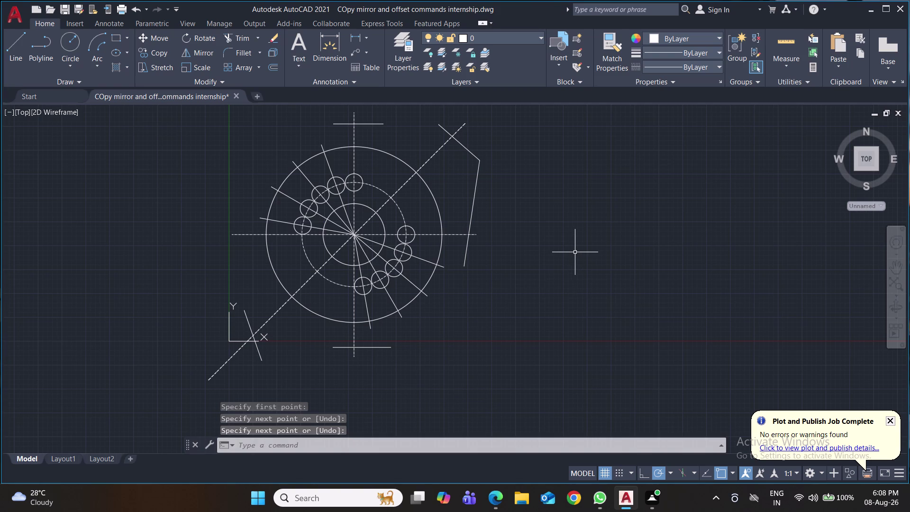
text(tr)
key(Return)
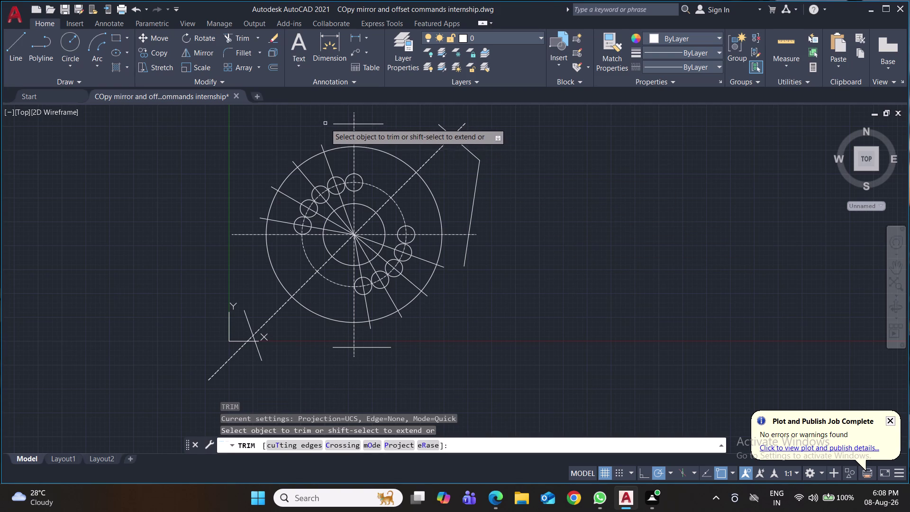
Fence-trim the helper lines across the top and right side of the flange.
drag(334, 122, 362, 118)
drag(342, 116, 441, 125)
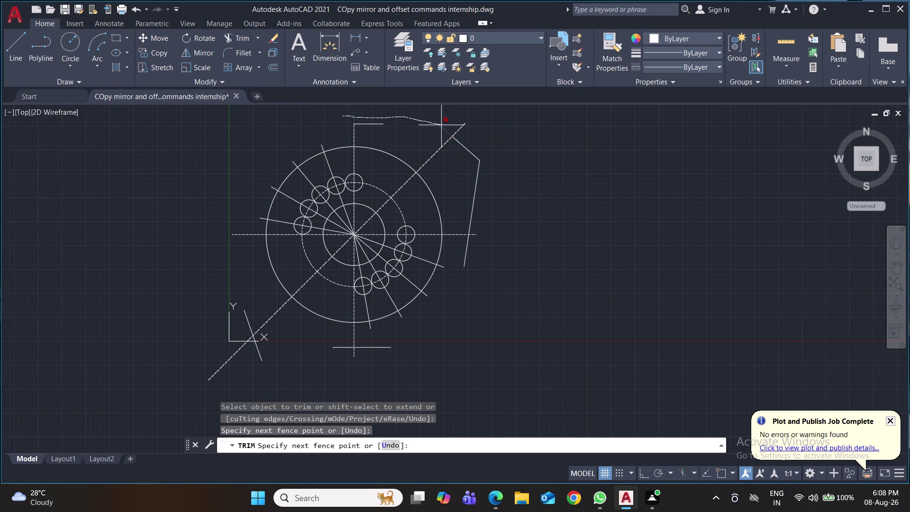
drag(441, 125, 473, 193)
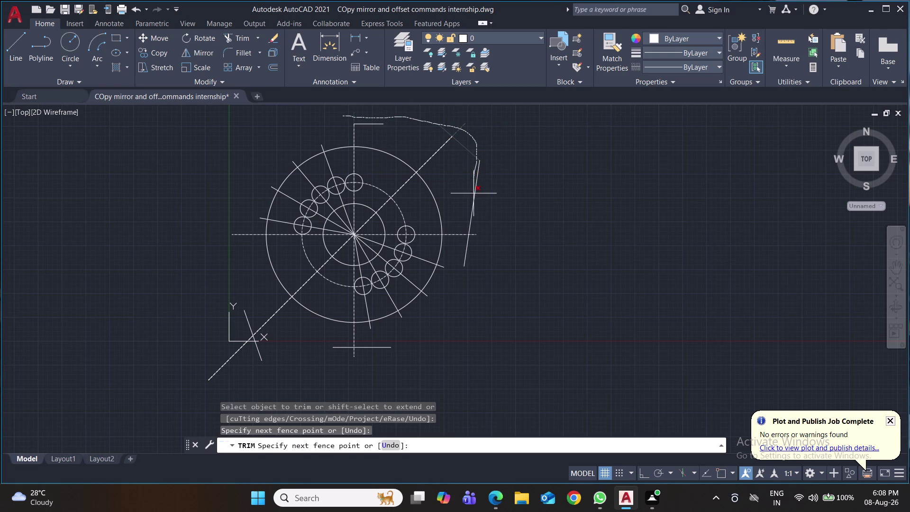
drag(473, 194, 472, 225)
drag(471, 225, 423, 338)
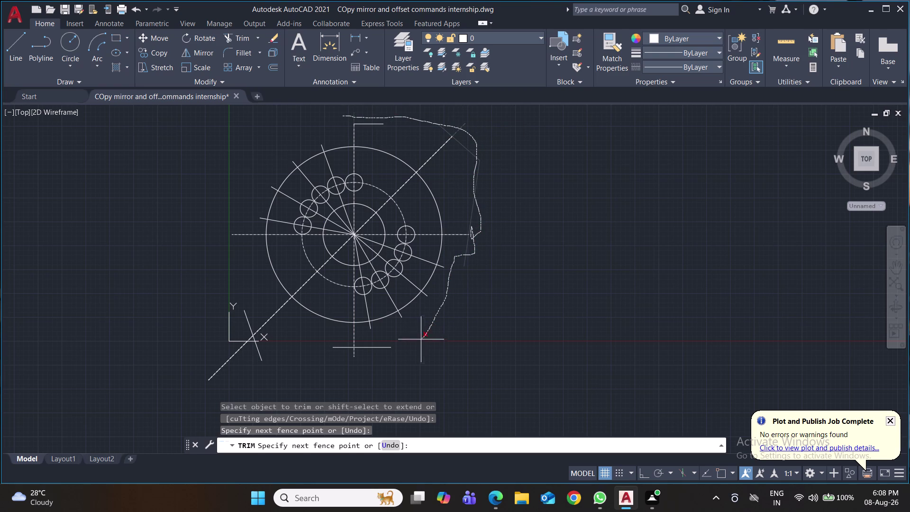
drag(424, 337, 360, 351)
drag(360, 351, 377, 342)
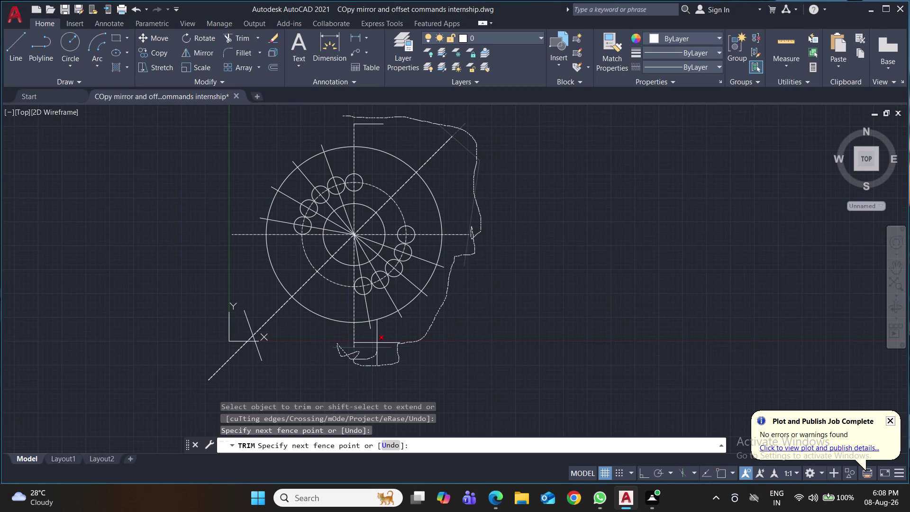
Trim the vertical and diagonal centre-line ends at the bottom and left, then save.
drag(378, 342, 230, 353)
drag(230, 353, 260, 353)
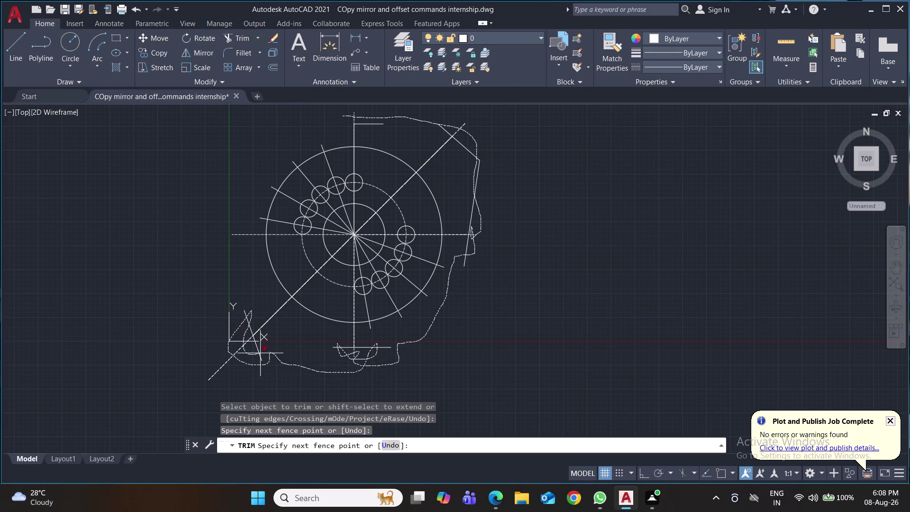
drag(261, 353, 264, 346)
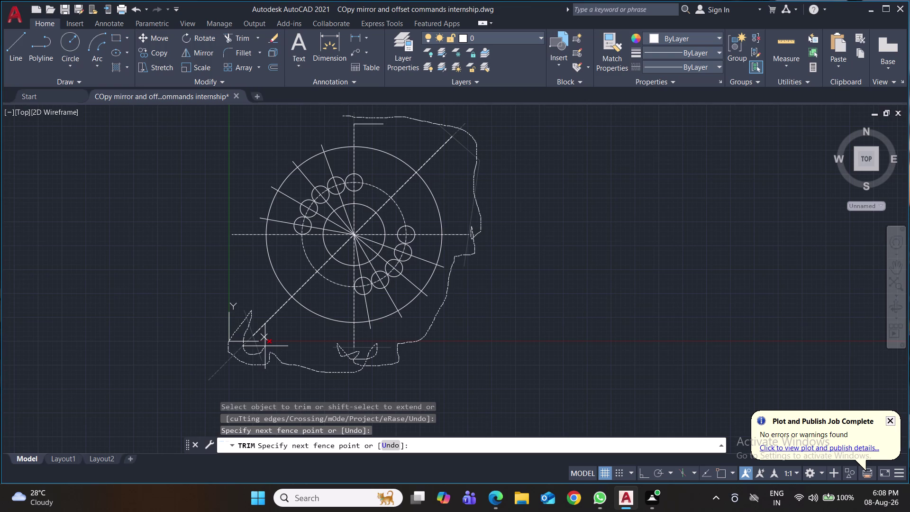
drag(265, 346, 302, 135)
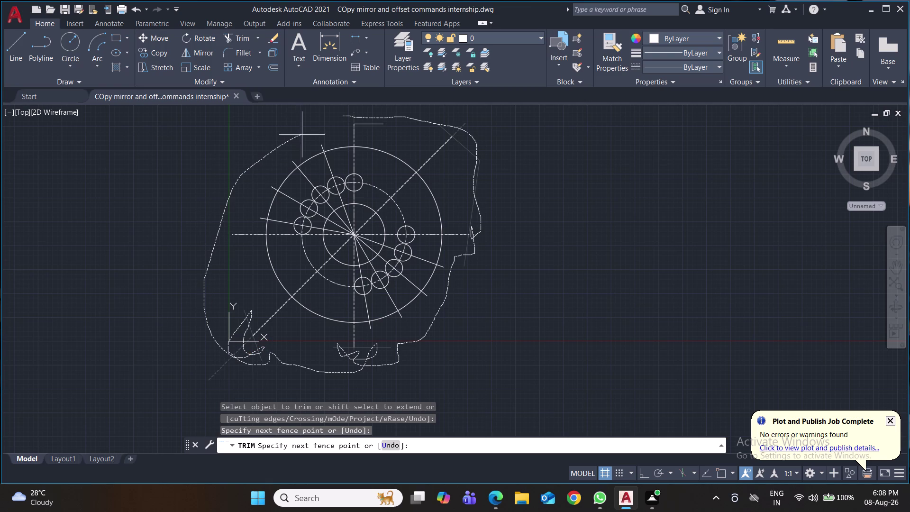
drag(302, 135, 367, 130)
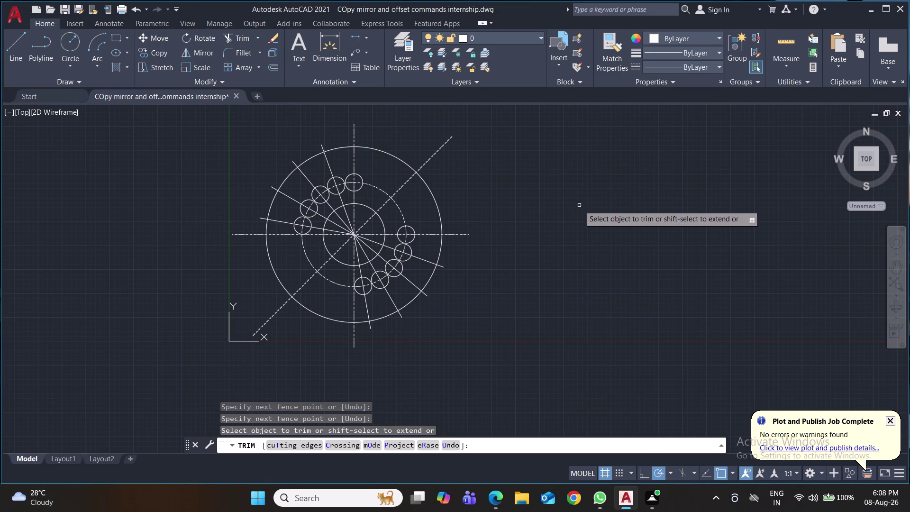
scroll(up, 3)
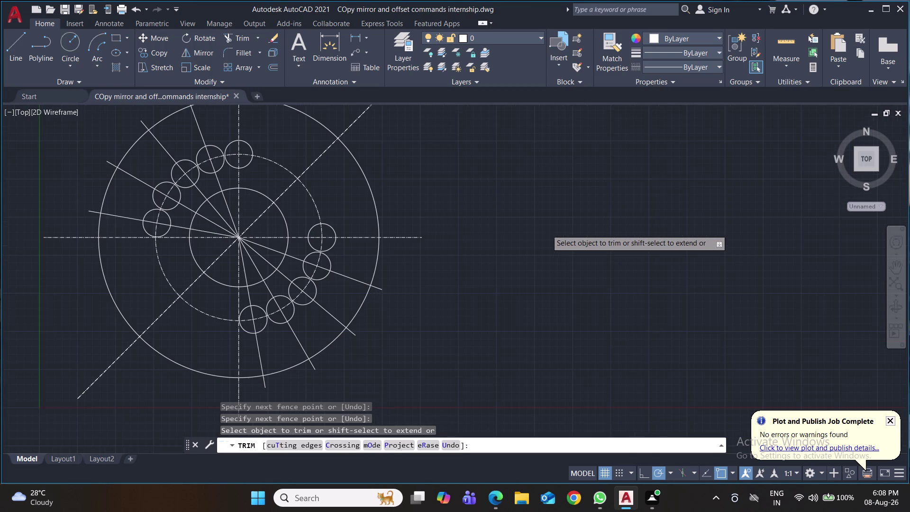
middle_drag(547, 230, 550, 268)
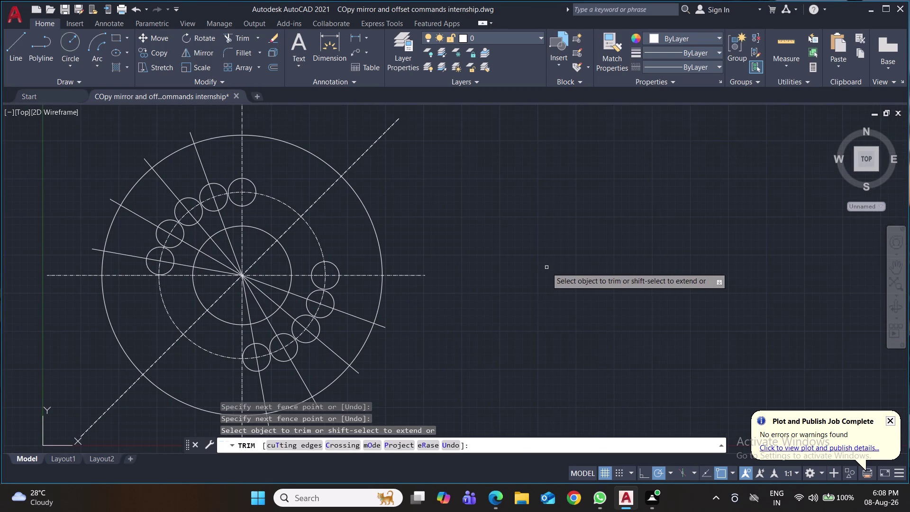
key(ctrl+s)
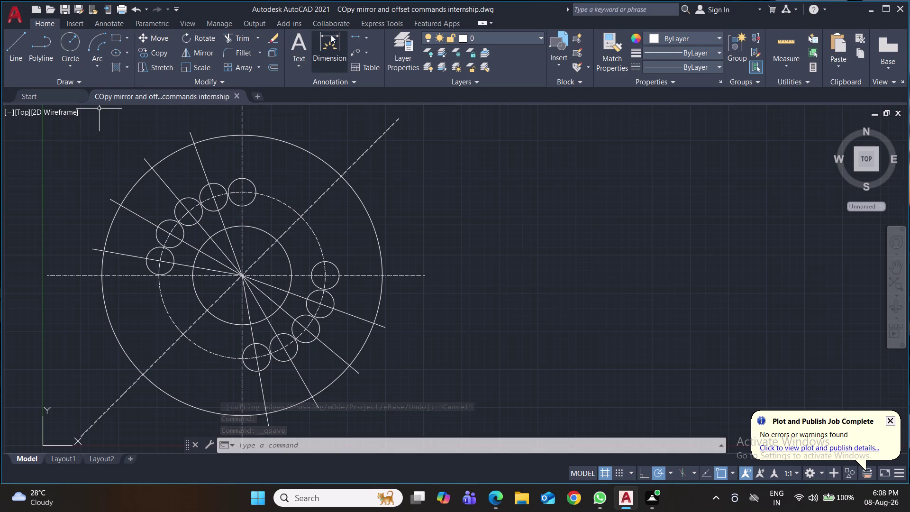
Add a 20° angular dimension between two adjacent radial lines through the holes.
click(366, 39)
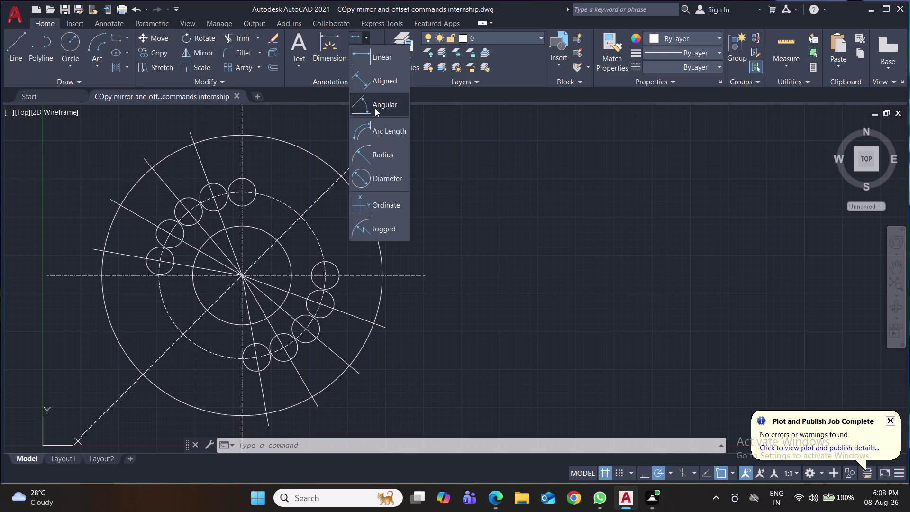
click(374, 108)
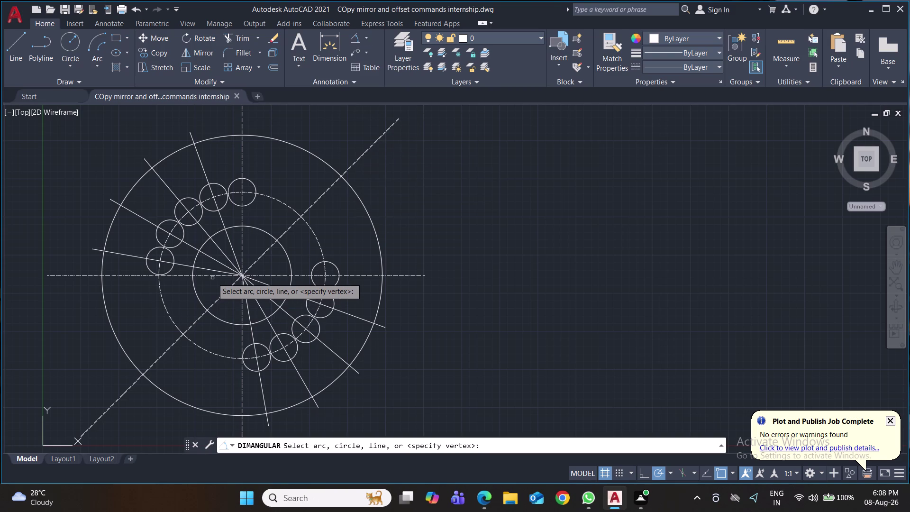
click(206, 268)
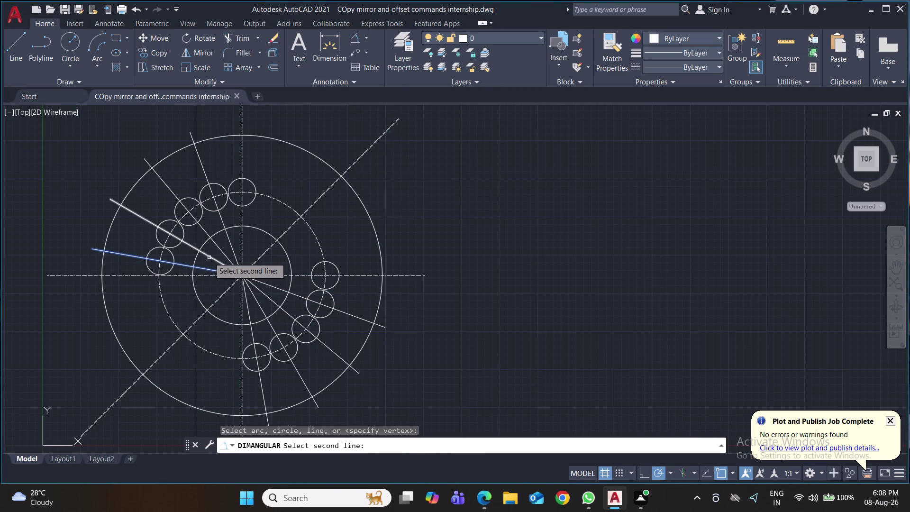
click(210, 256)
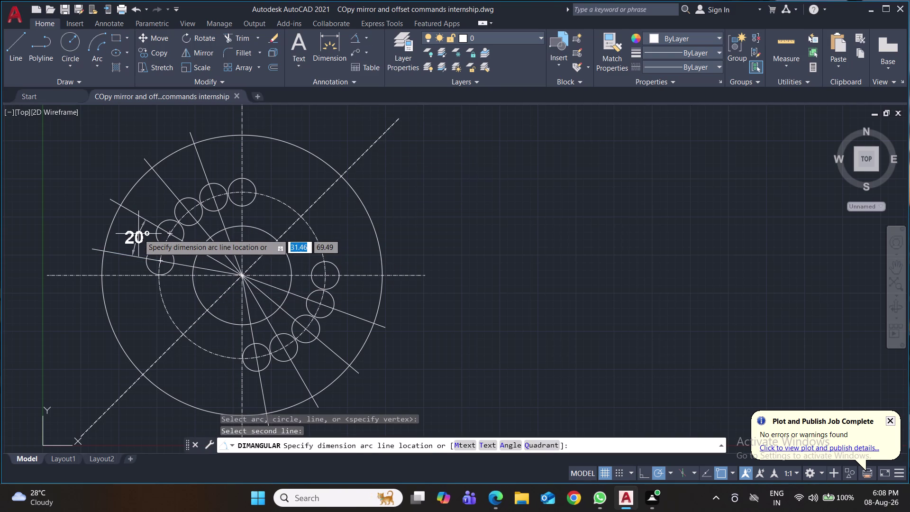
click(184, 254)
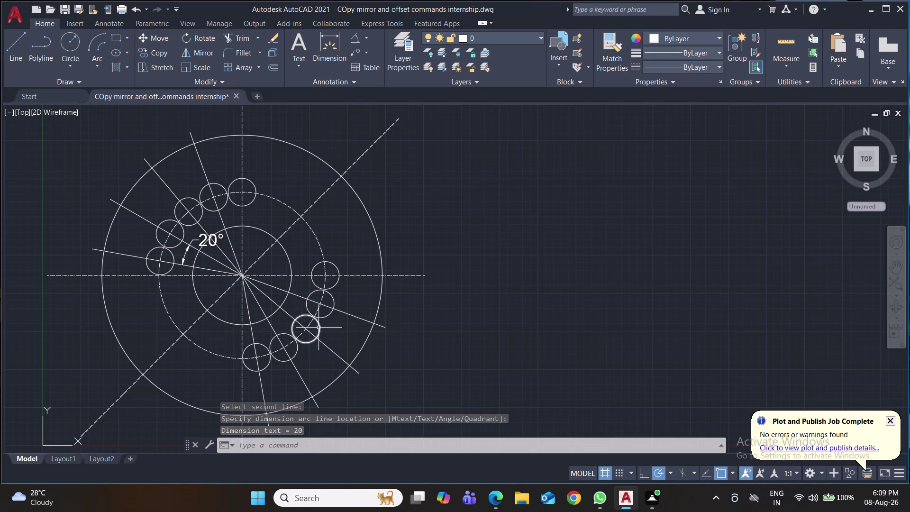
key(space)
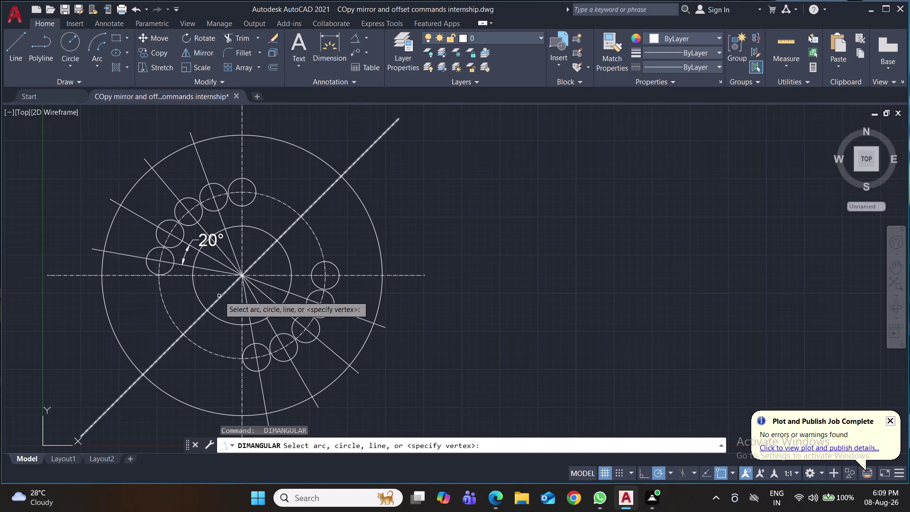
Dimension the pitch circle R27.30 and the outer flange circle R46.00.
click(365, 36)
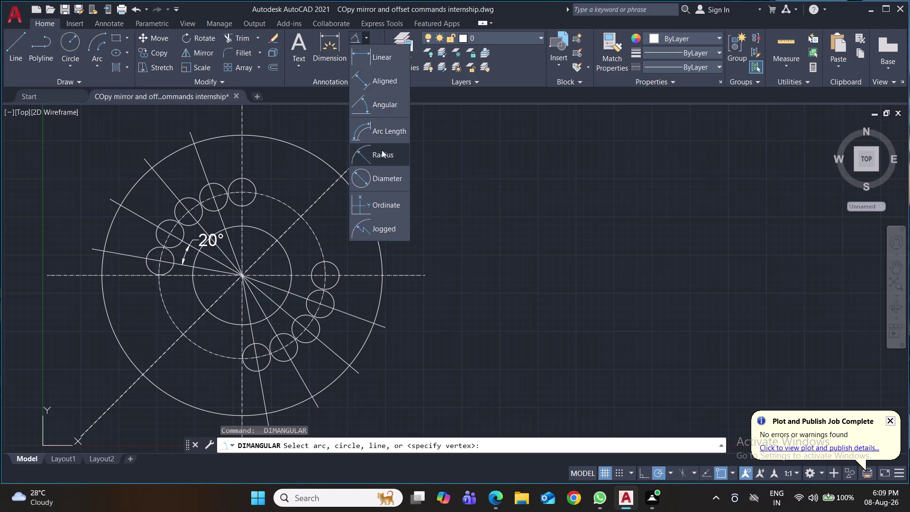
click(382, 150)
click(164, 304)
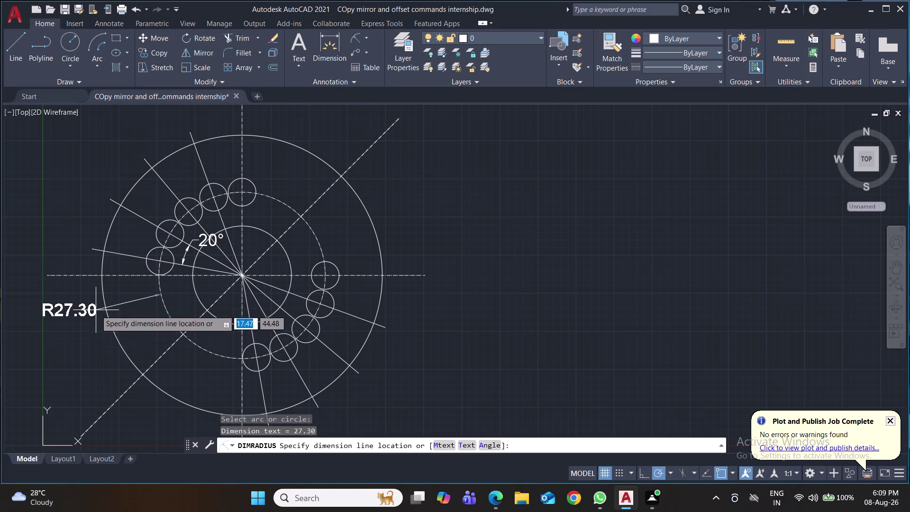
click(95, 309)
key(space)
click(111, 330)
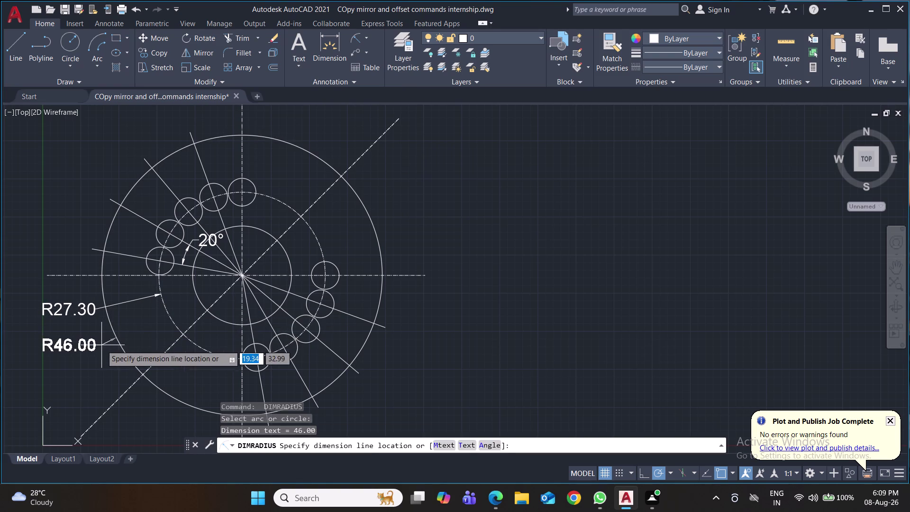
click(101, 345)
Dimension the inner circle R16.20 and the top small hole R4.55, then save.
key(space)
click(196, 297)
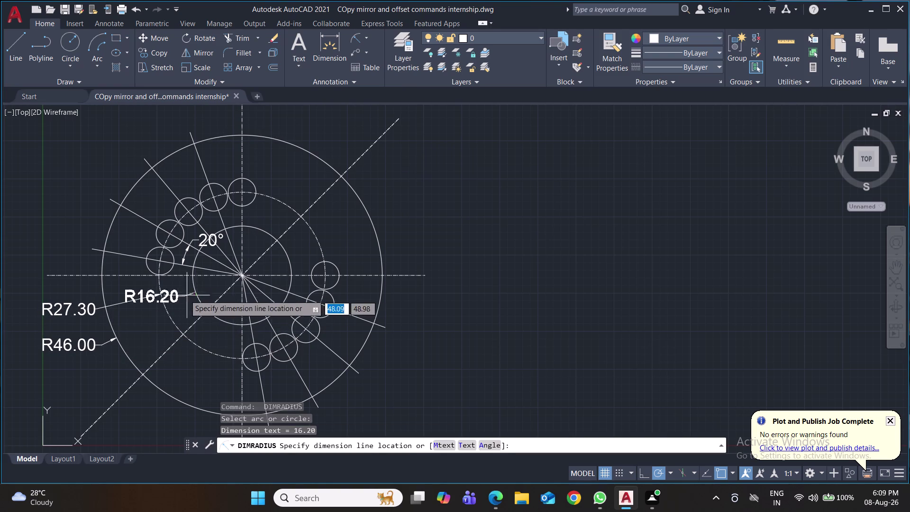
click(77, 252)
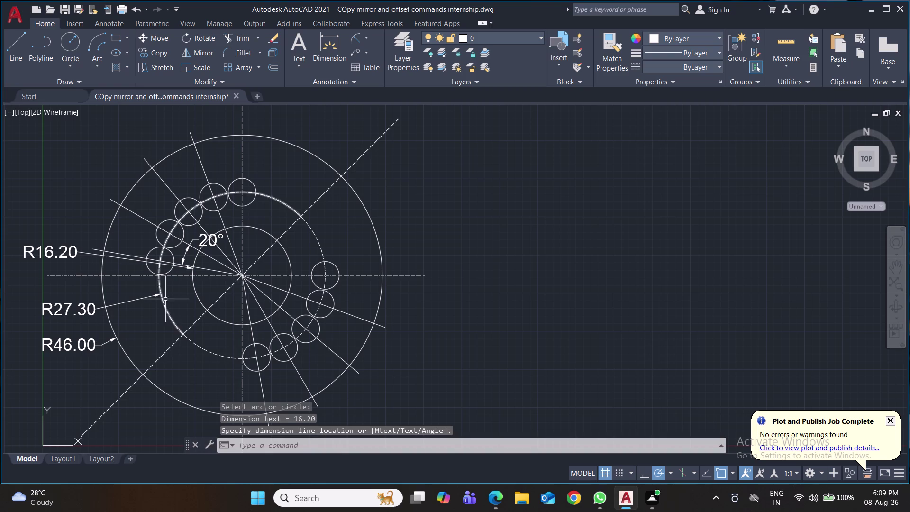
key(space)
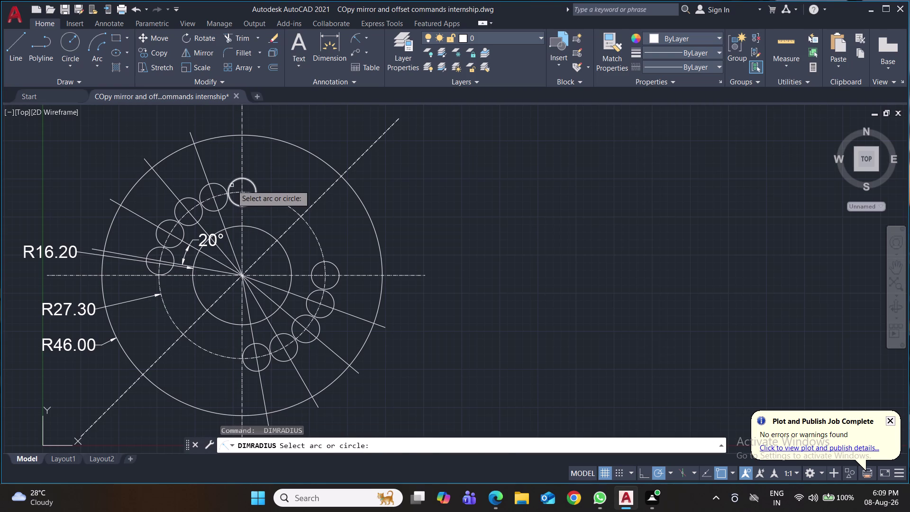
click(231, 185)
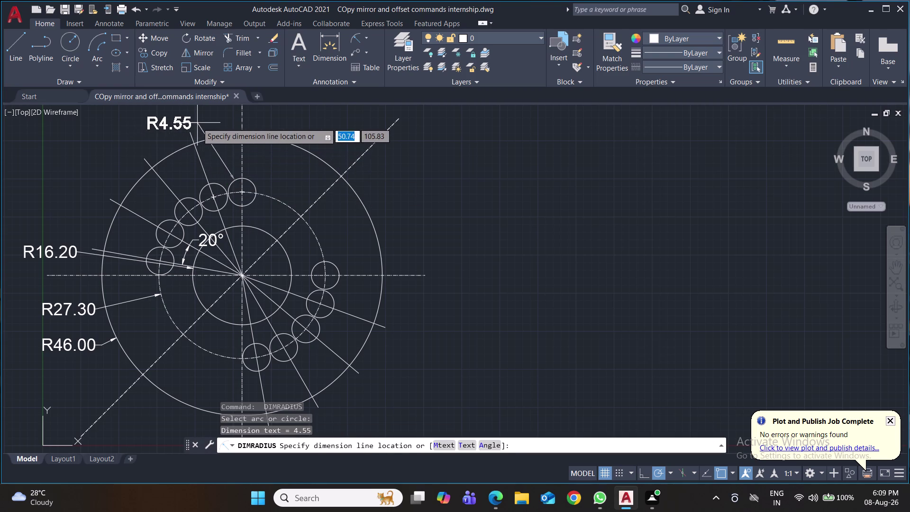
click(197, 122)
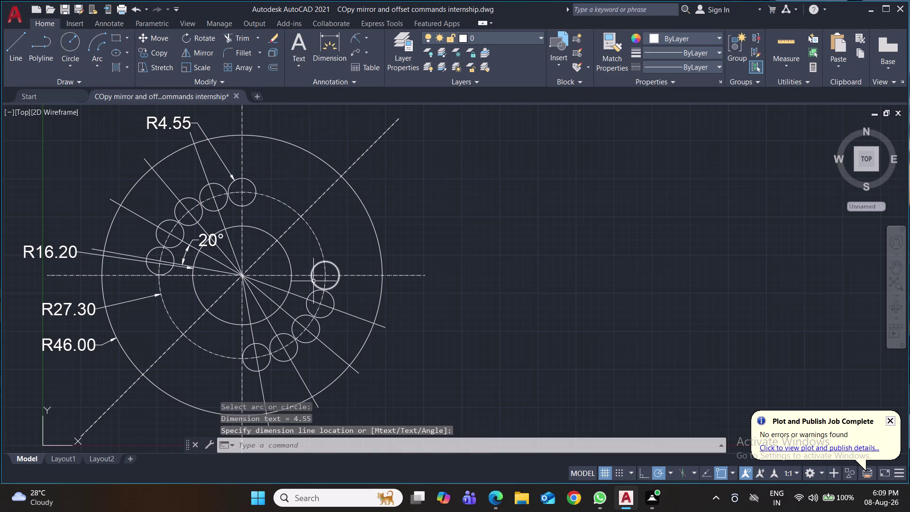
key(ctrl+s)
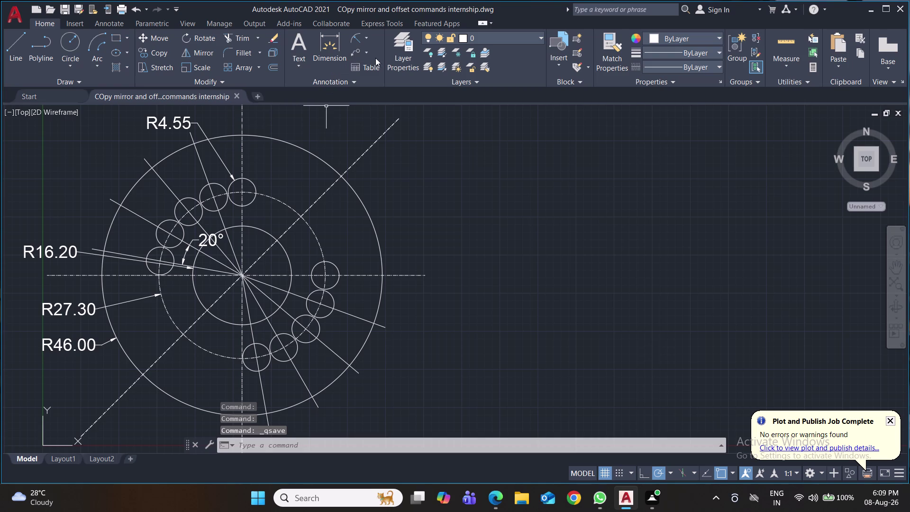
Set the Standard multileader style's text height to 4 and make it current.
click(381, 83)
click(412, 123)
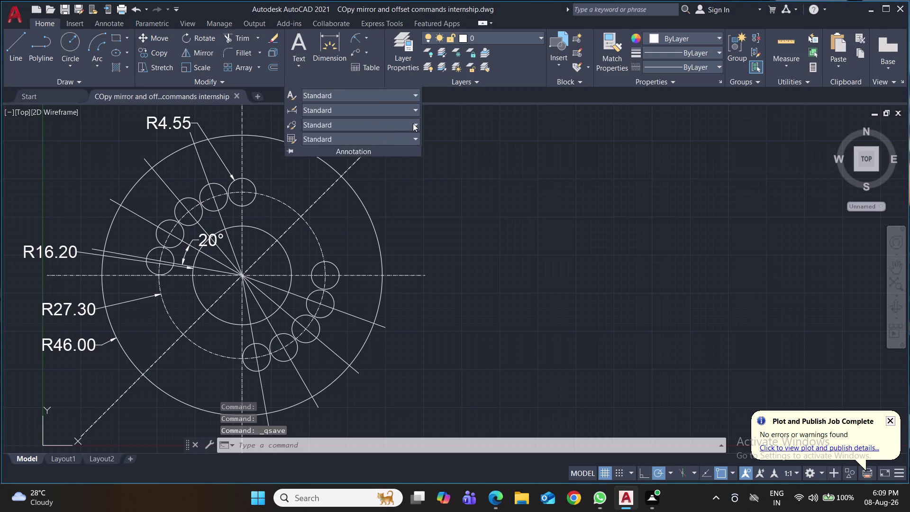
click(406, 199)
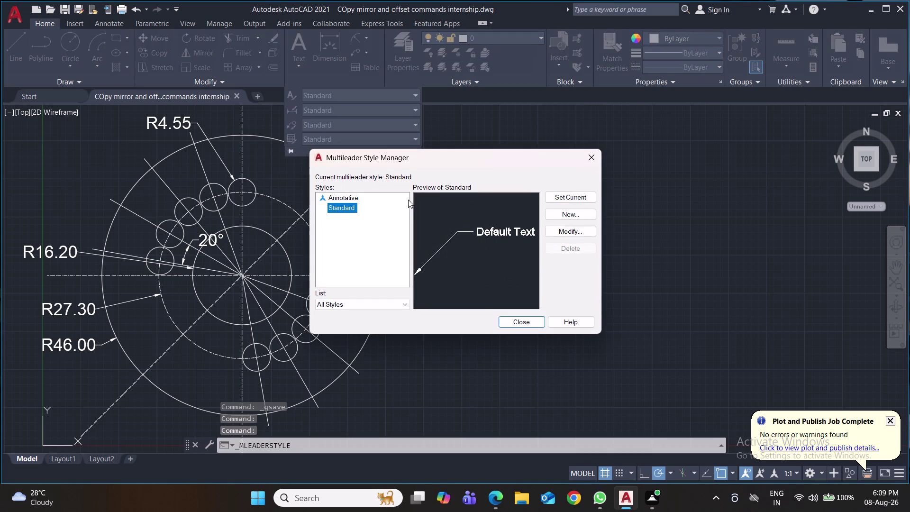
click(557, 229)
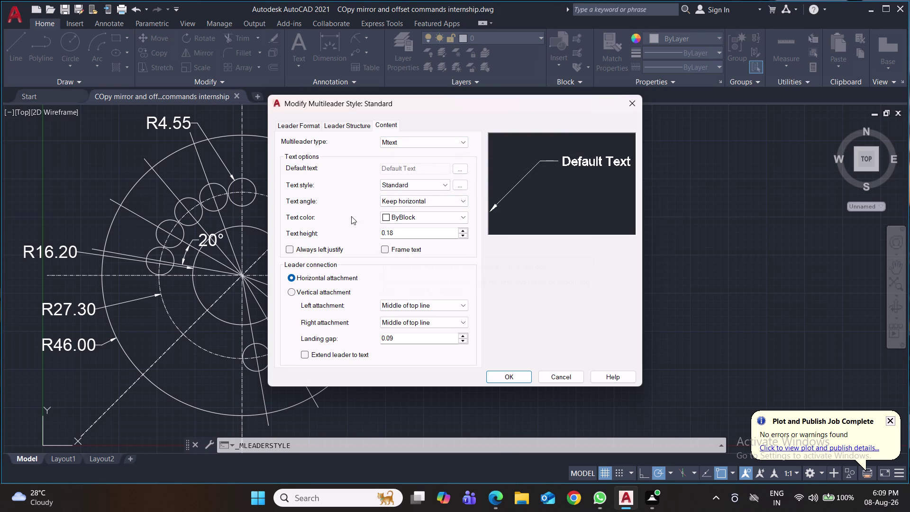
drag(406, 232, 367, 239)
key(4)
click(494, 381)
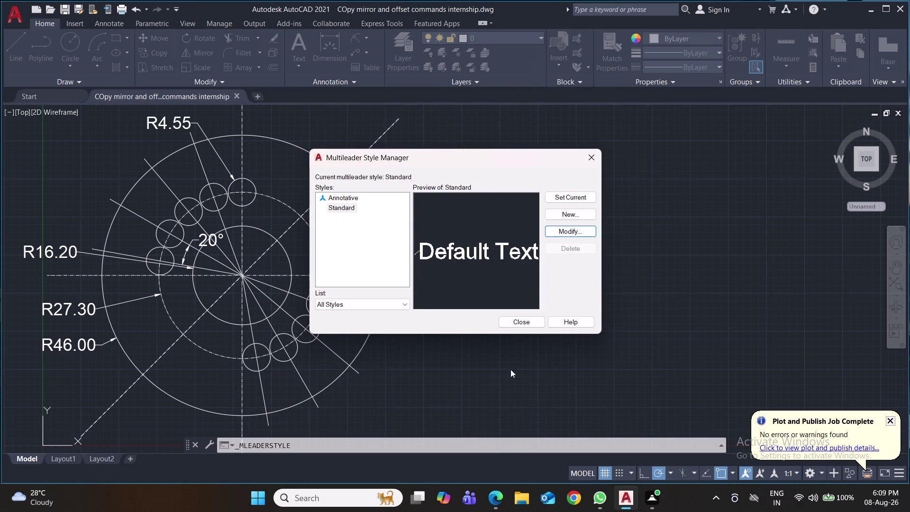
click(565, 196)
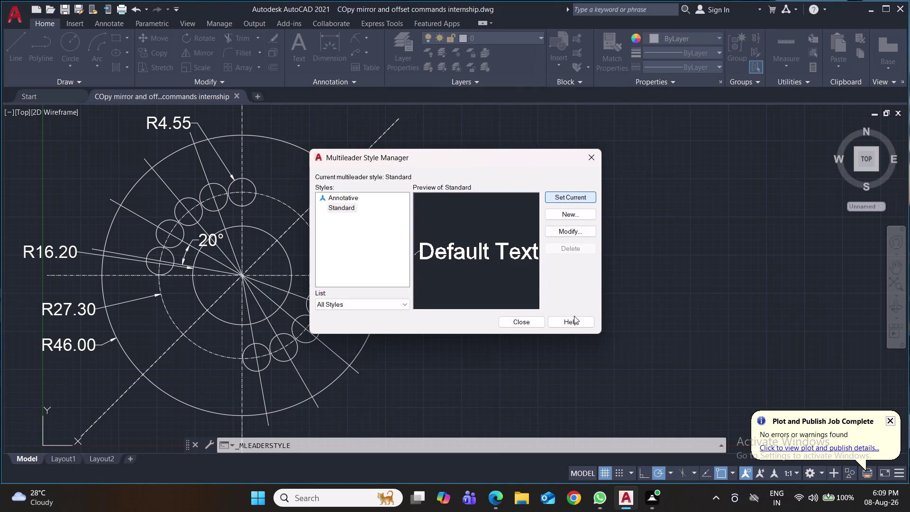
click(537, 323)
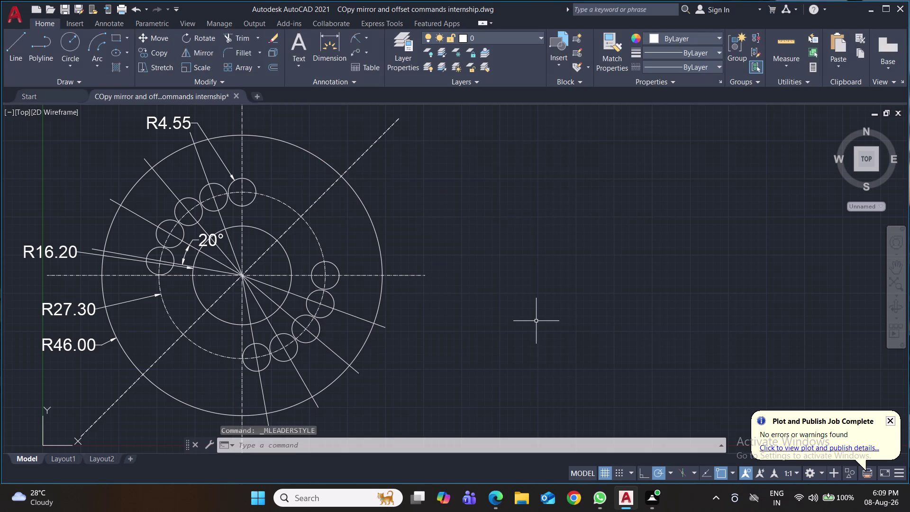
click(352, 52)
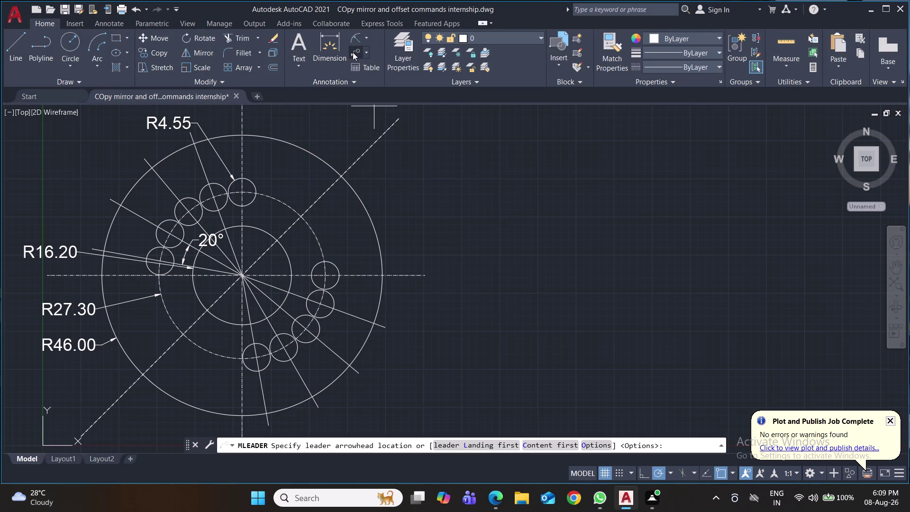
Place a multileader on the 45° diagonal reading 'Mirror Line', then save.
click(366, 153)
click(409, 155)
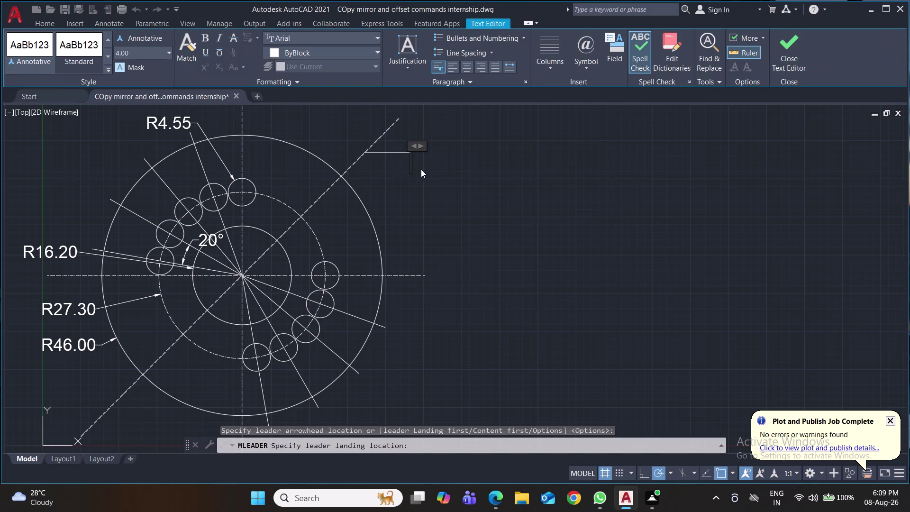
text(Mirr)
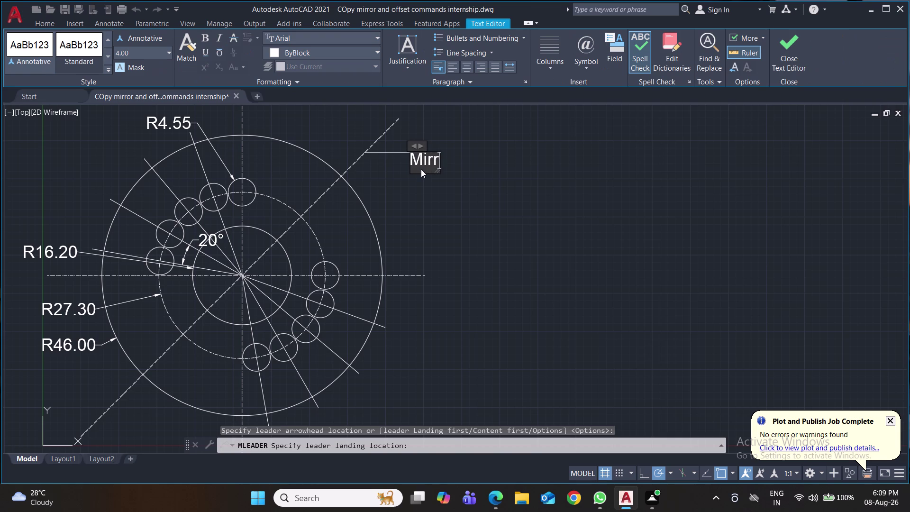
text(or)
key(space)
text(Lin)
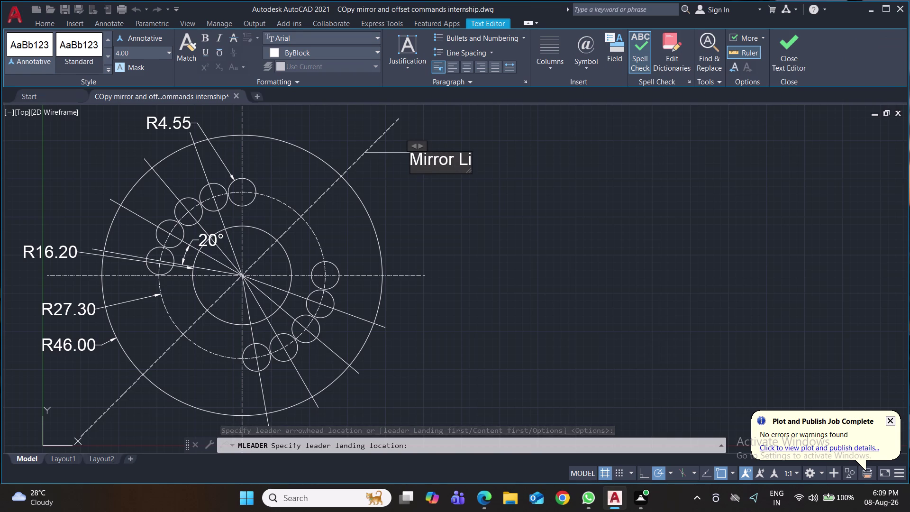
text(e)
click(503, 241)
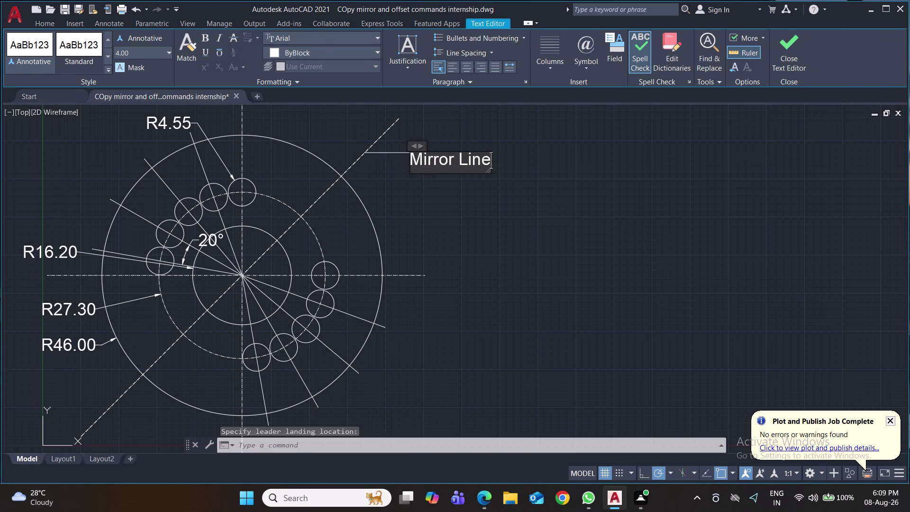
key(ctrl+s)
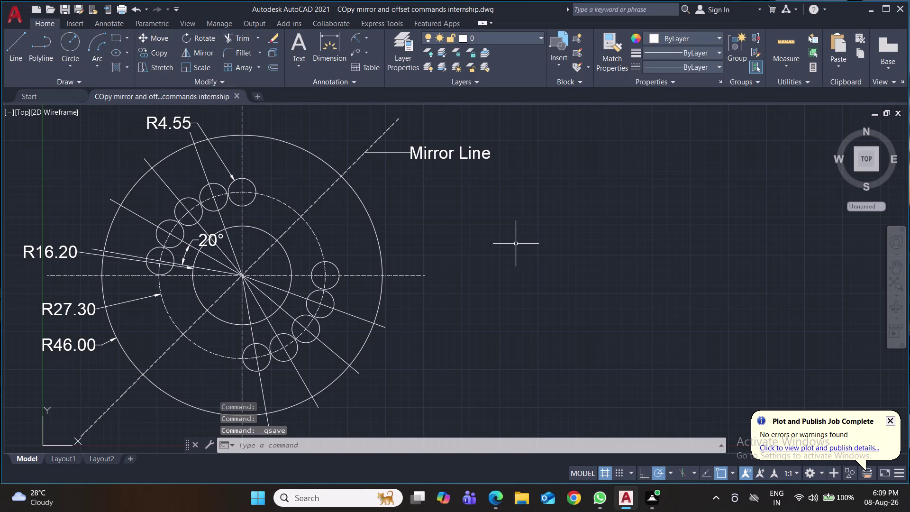
middle_drag(551, 259, 504, 281)
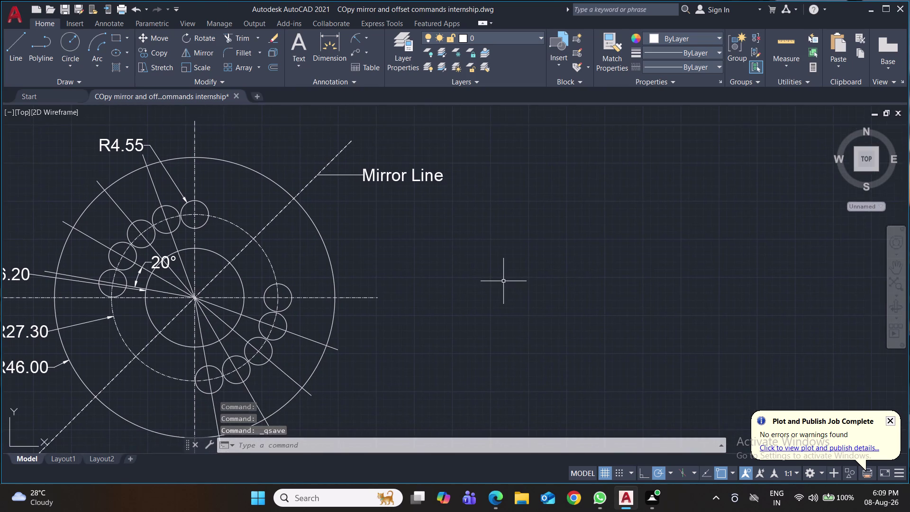
scroll(down, 3)
middle_drag(597, 277, 453, 364)
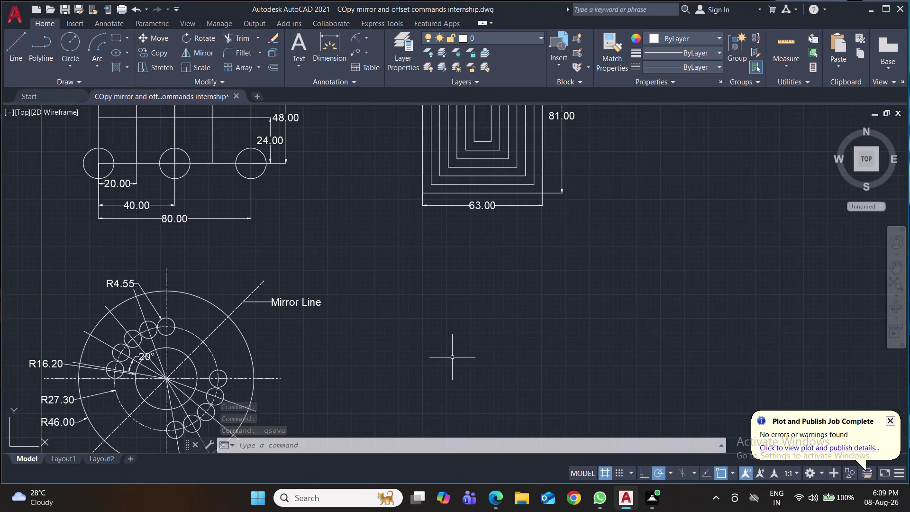
scroll(down, 3)
scroll(up, 3)
middle_drag(492, 358, 495, 346)
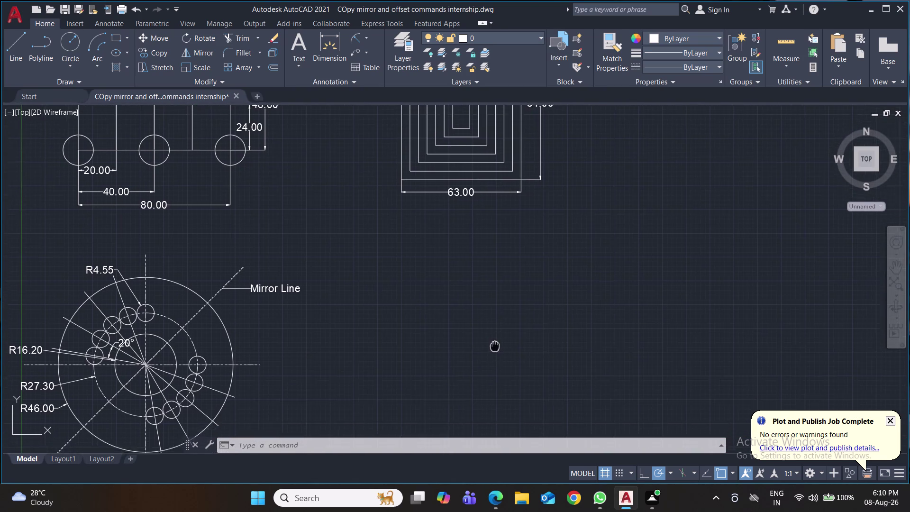
middle_drag(494, 346, 501, 325)
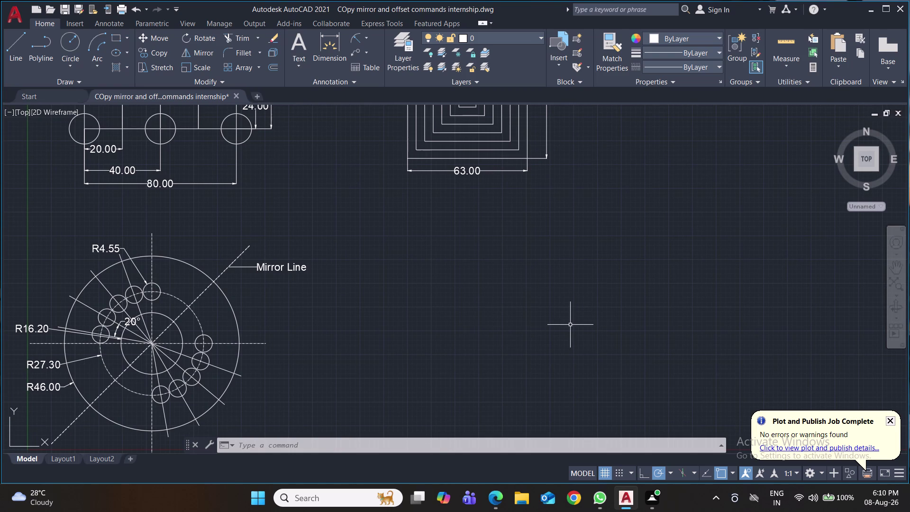
key(l)
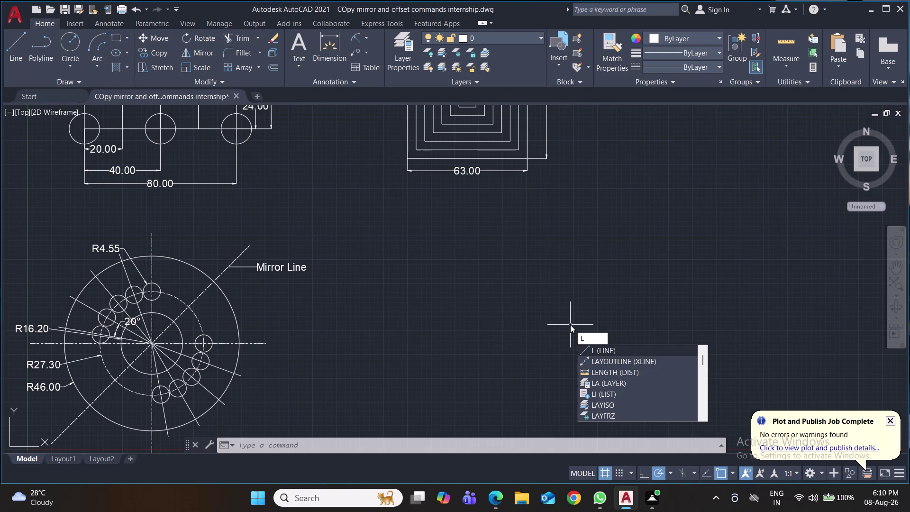
Start a line with its first point in the empty area right of the flange.
key(Return)
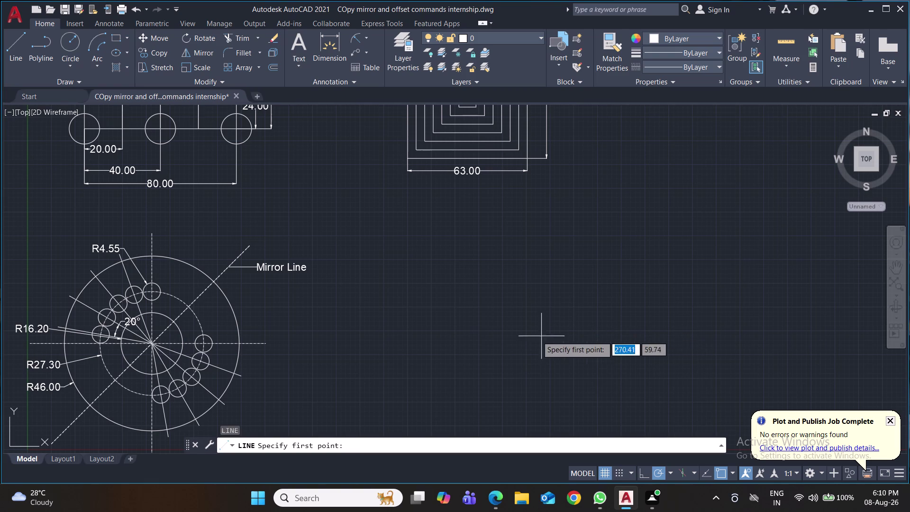
click(454, 333)
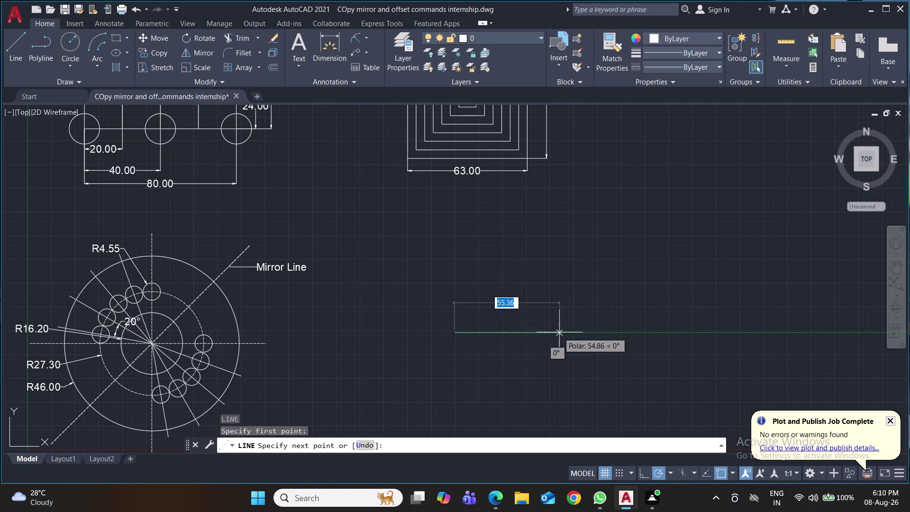